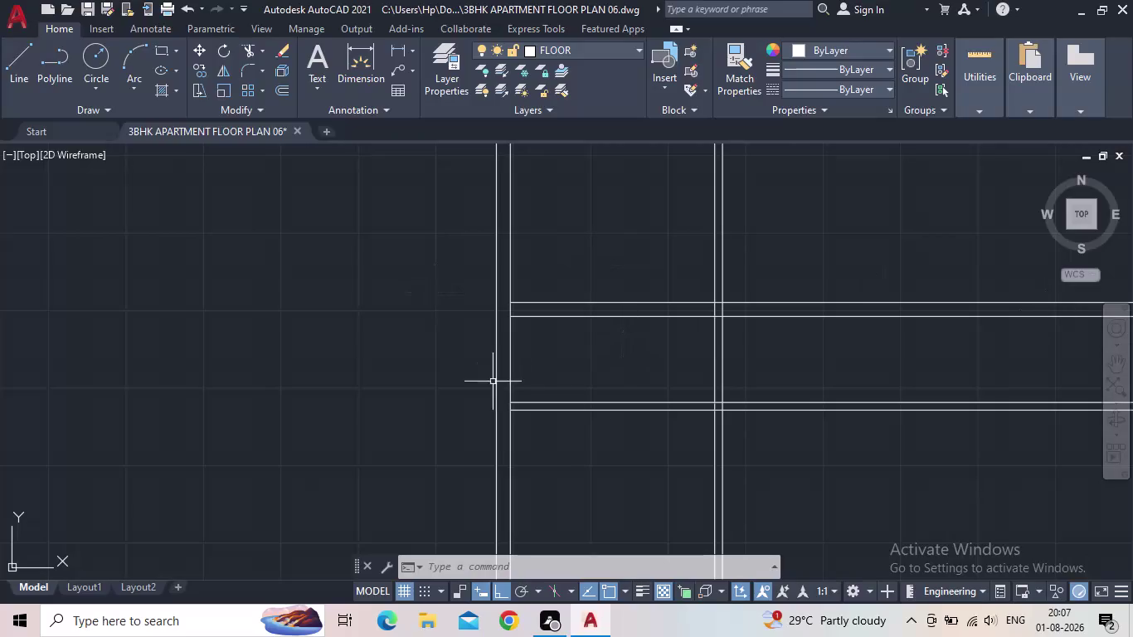
Pan and zoom around the wall plan to the lower wall crossing and short wall end.
middle_drag(606, 407, 515, 439)
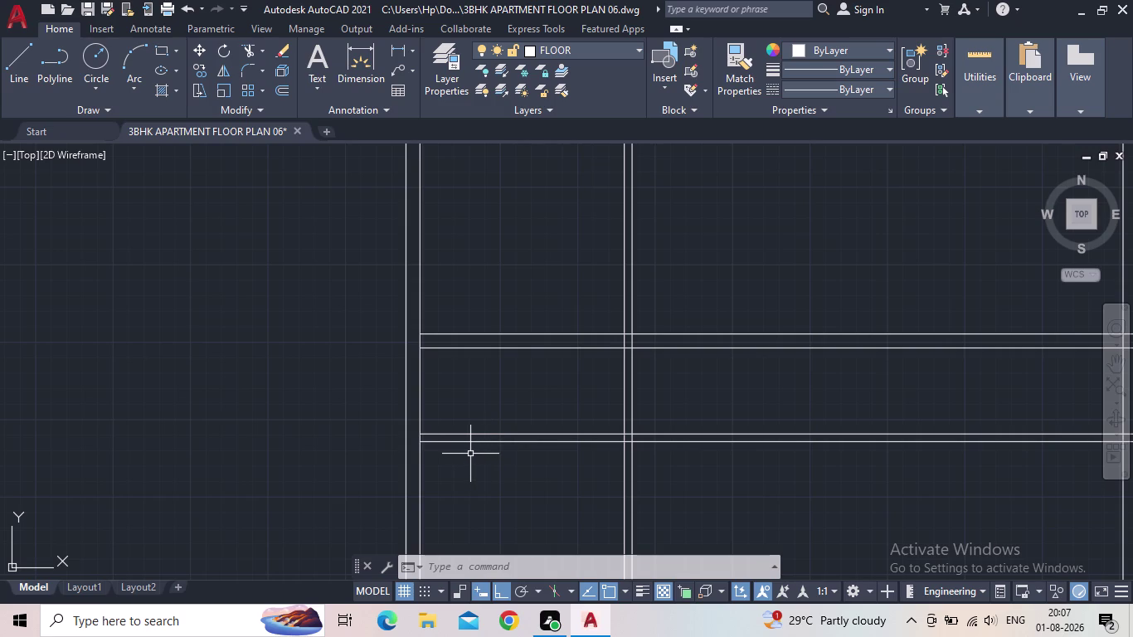
scroll(down, 3)
middle_drag(531, 420, 565, 513)
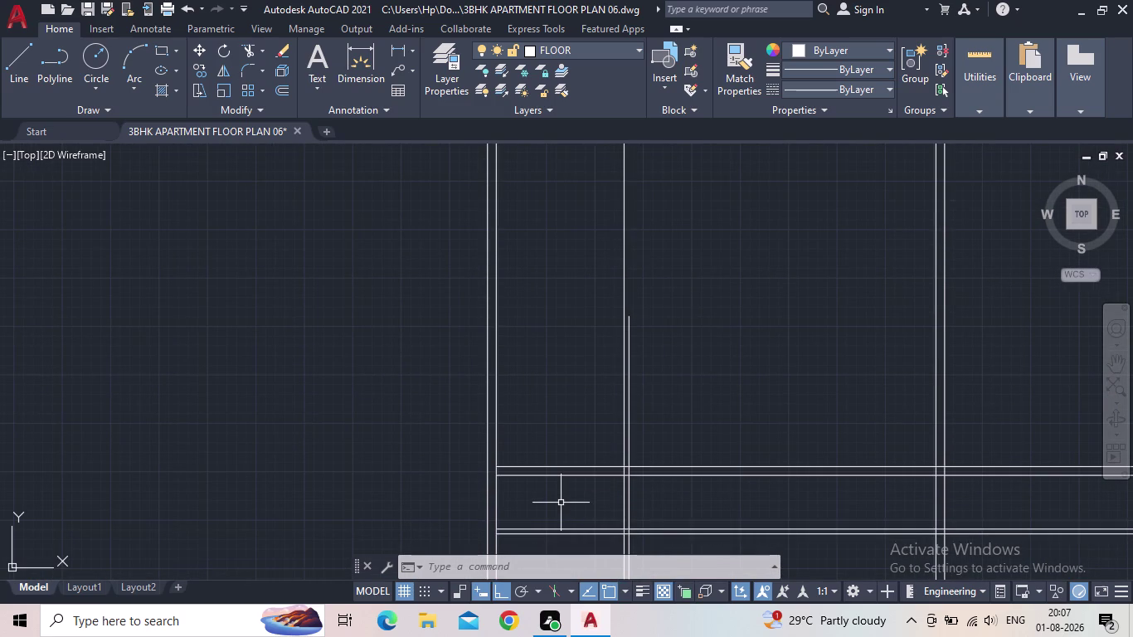
middle_drag(541, 458, 574, 481)
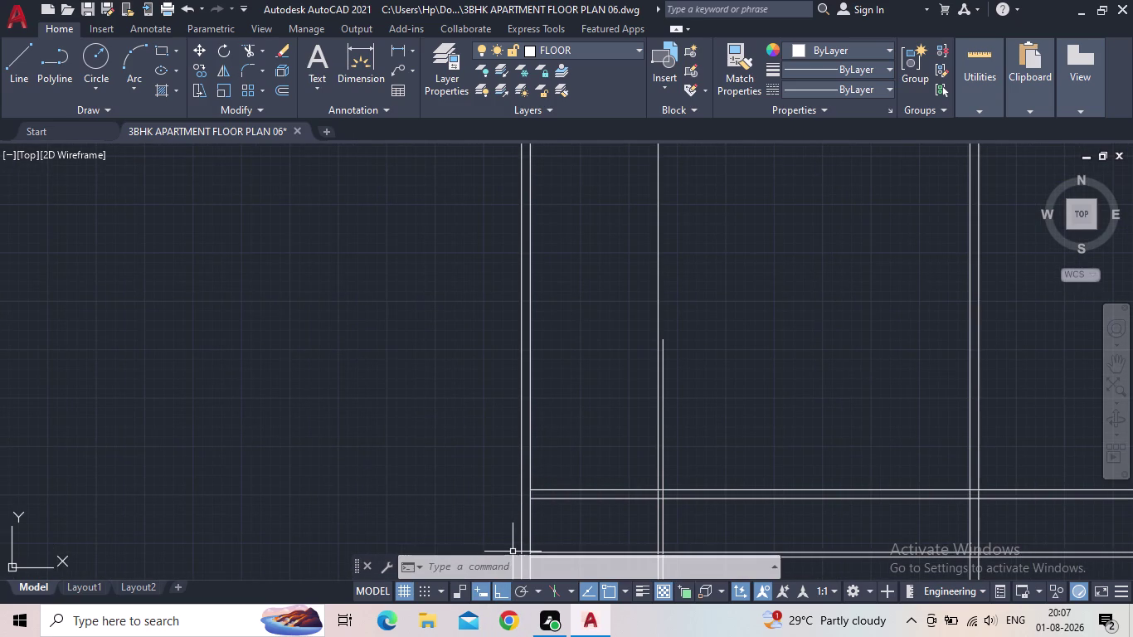
scroll(down, 3)
middle_drag(545, 506, 542, 501)
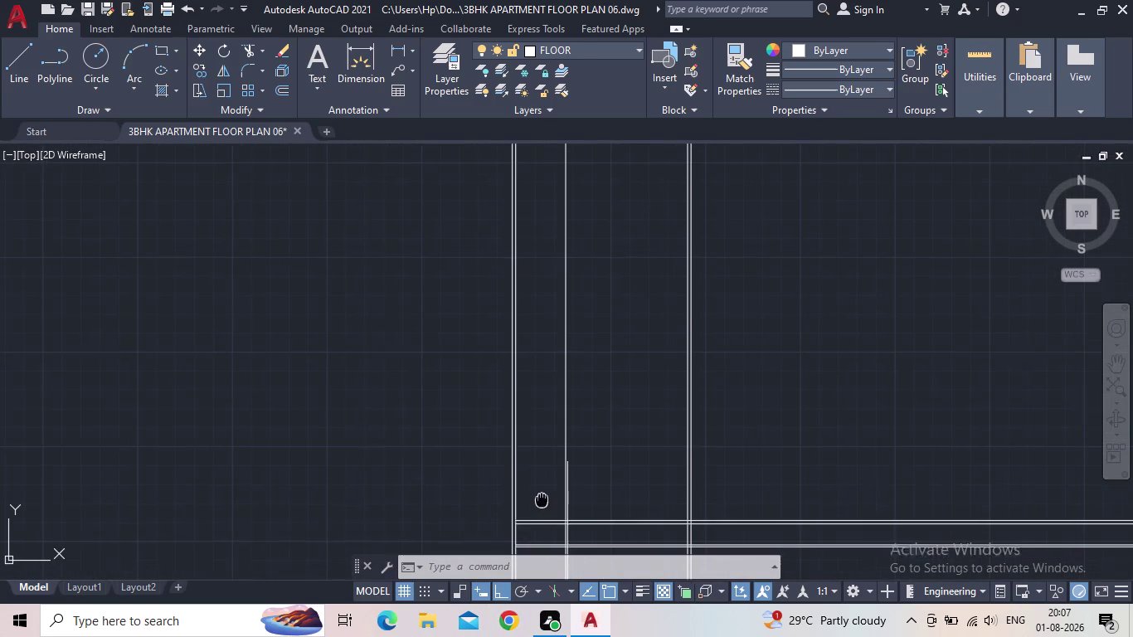
middle_drag(542, 501, 538, 489)
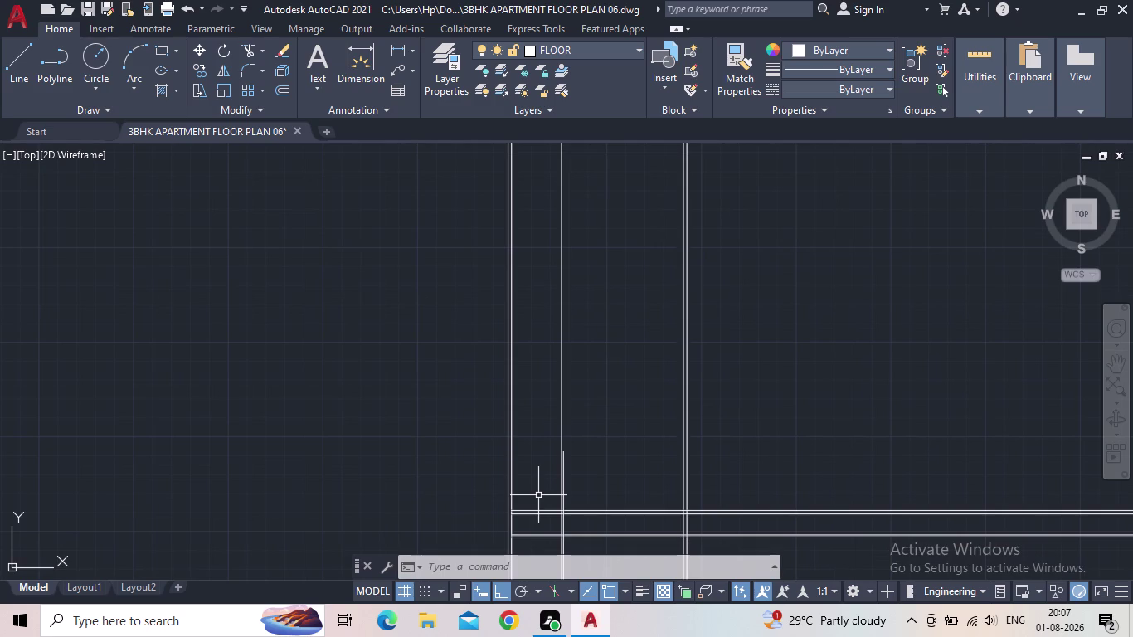
Measure from the wall corner up to the upper wall line, then cancel the dimension.
click(401, 50)
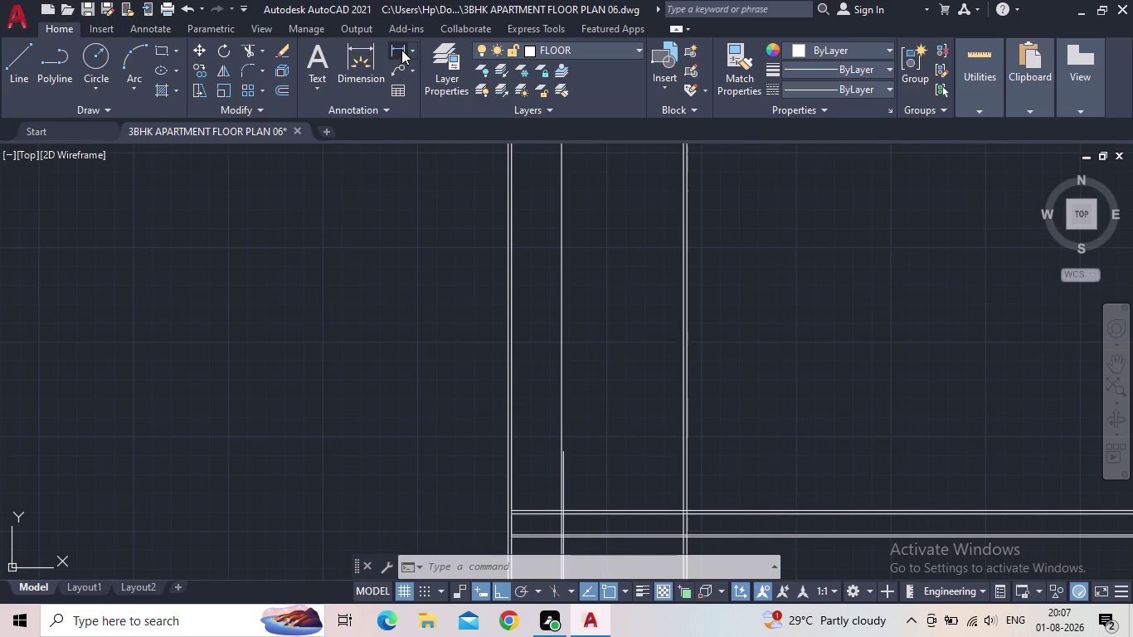
middle_drag(481, 469, 555, 299)
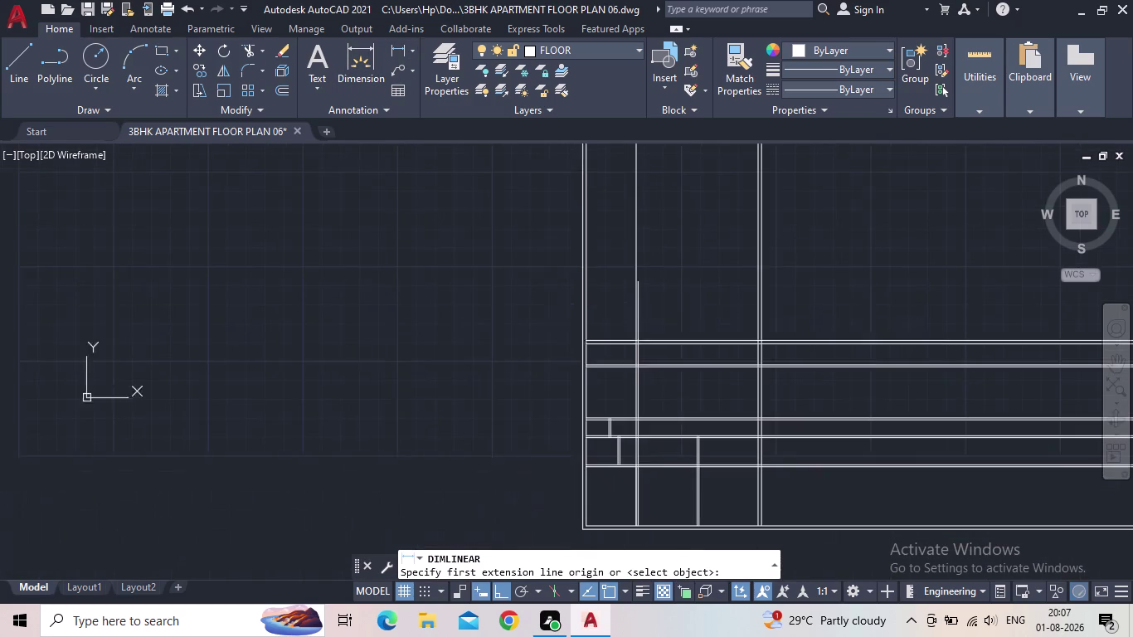
scroll(up, 3)
scroll(up, 3)
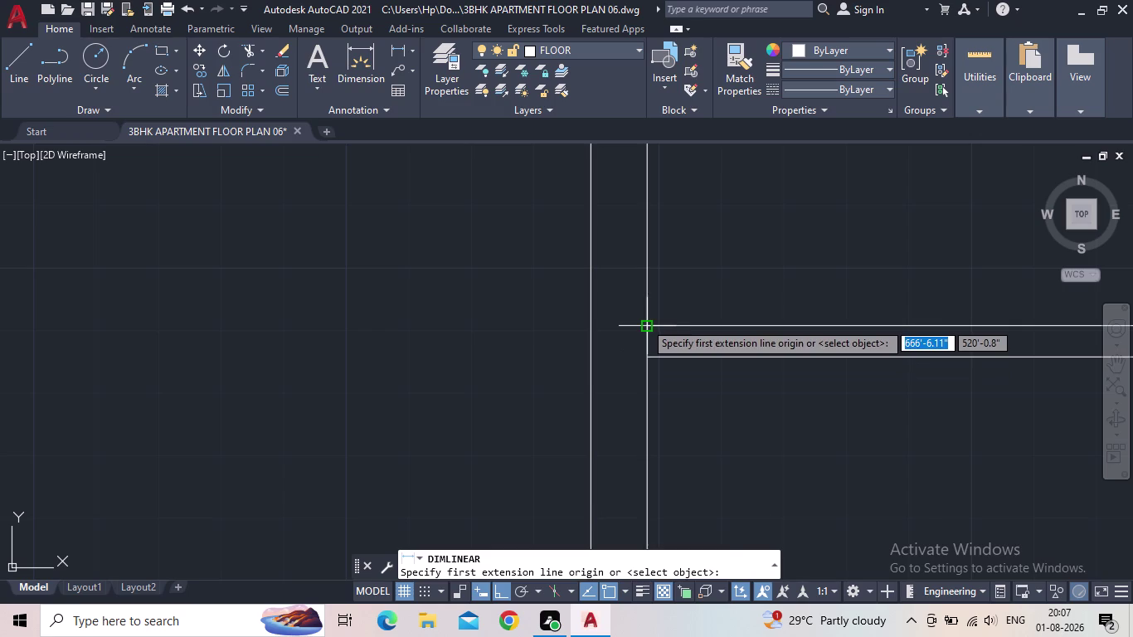
click(645, 322)
middle_drag(634, 246, 594, 366)
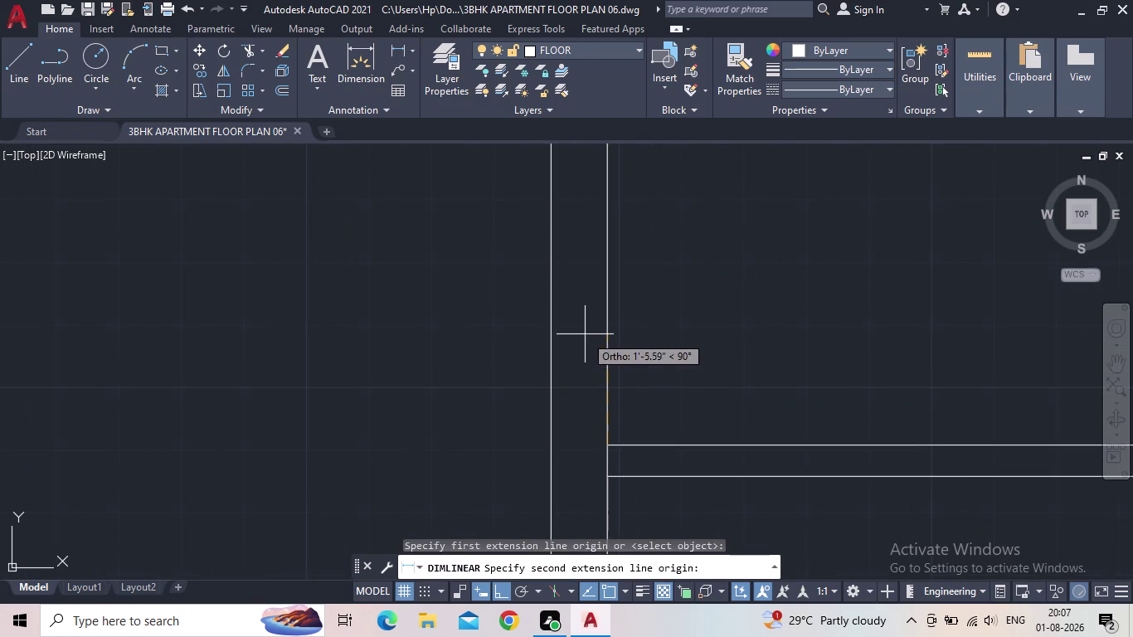
middle_drag(590, 277, 562, 372)
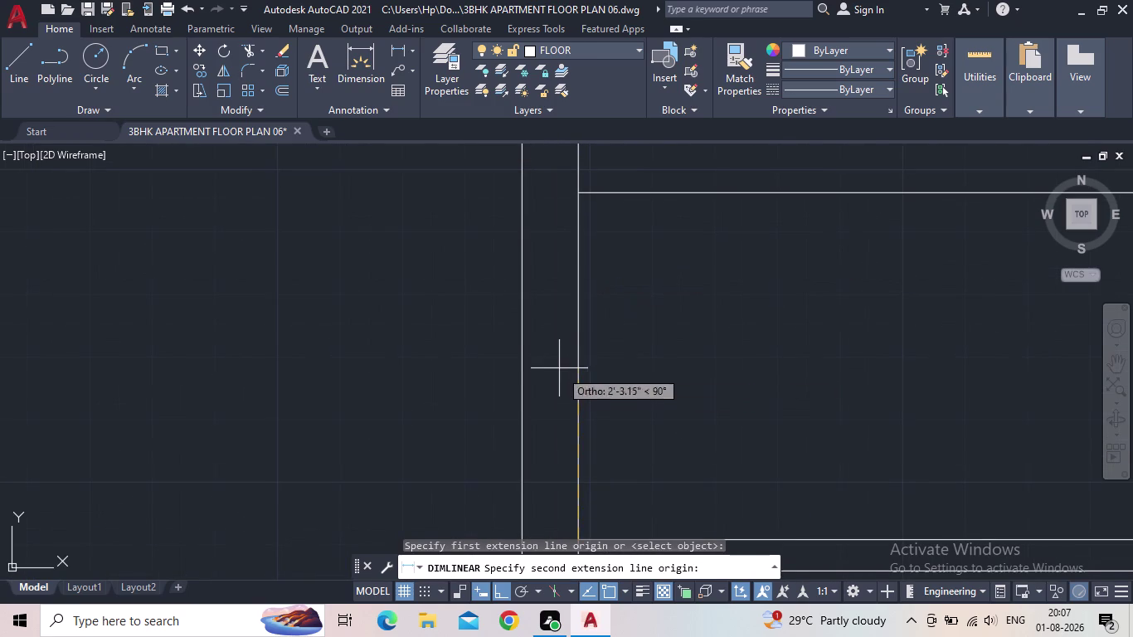
click(578, 192)
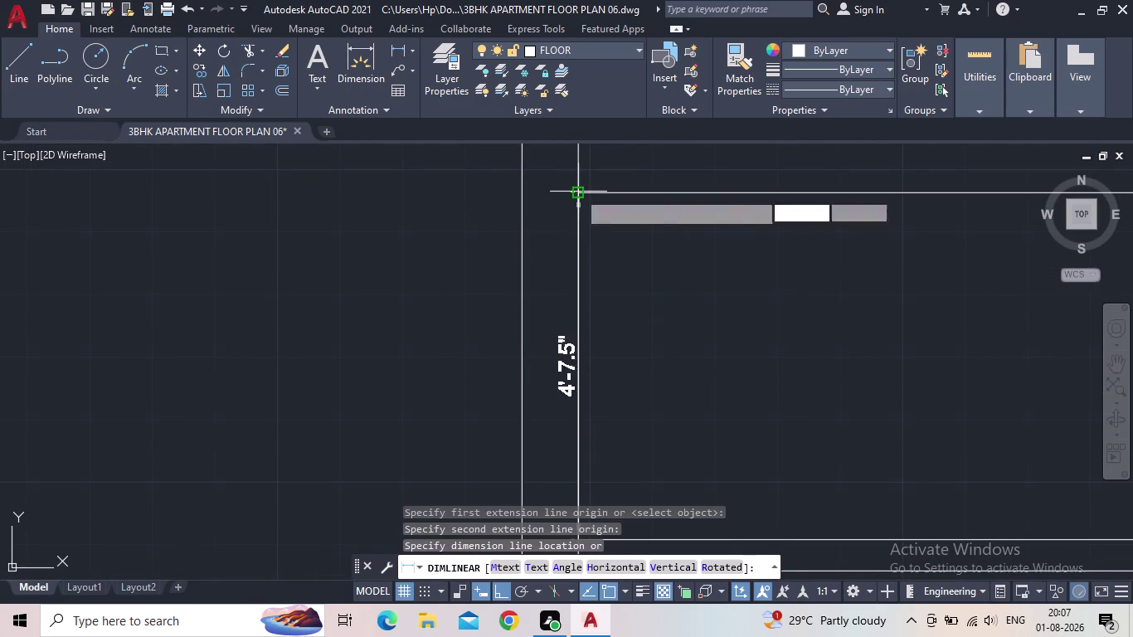
middle_drag(635, 259, 620, 247)
scroll(down, 3)
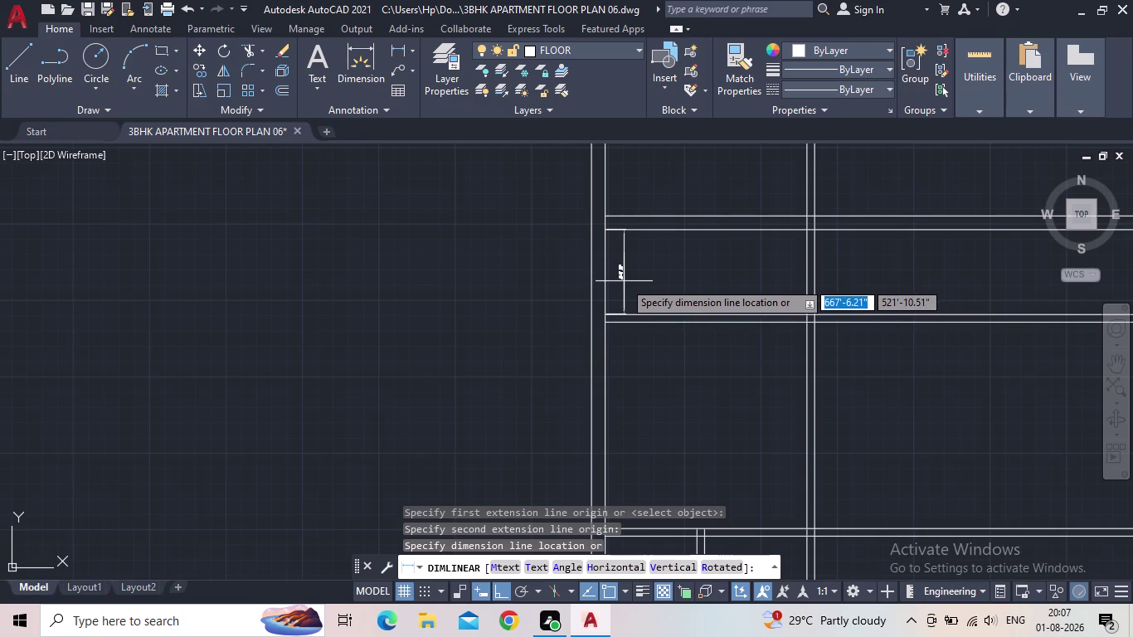
scroll(up, 3)
key(Escape)
Return to the projecting short wall line and start, then cancel, TRIM.
scroll(down, 3)
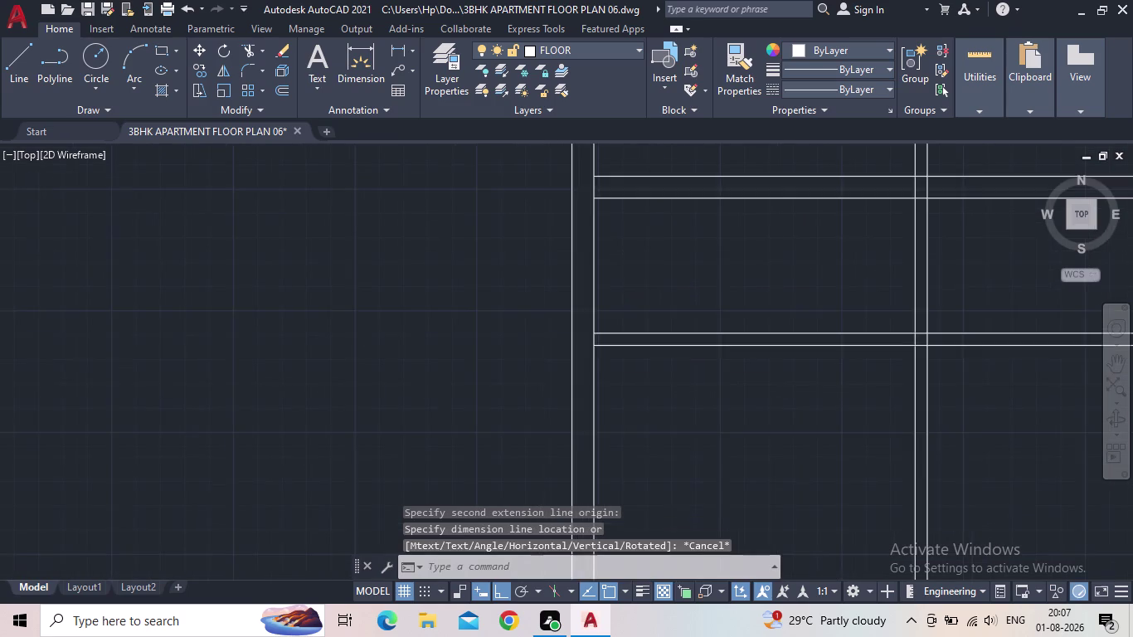
middle_drag(623, 281, 596, 328)
middle_drag(611, 322, 523, 375)
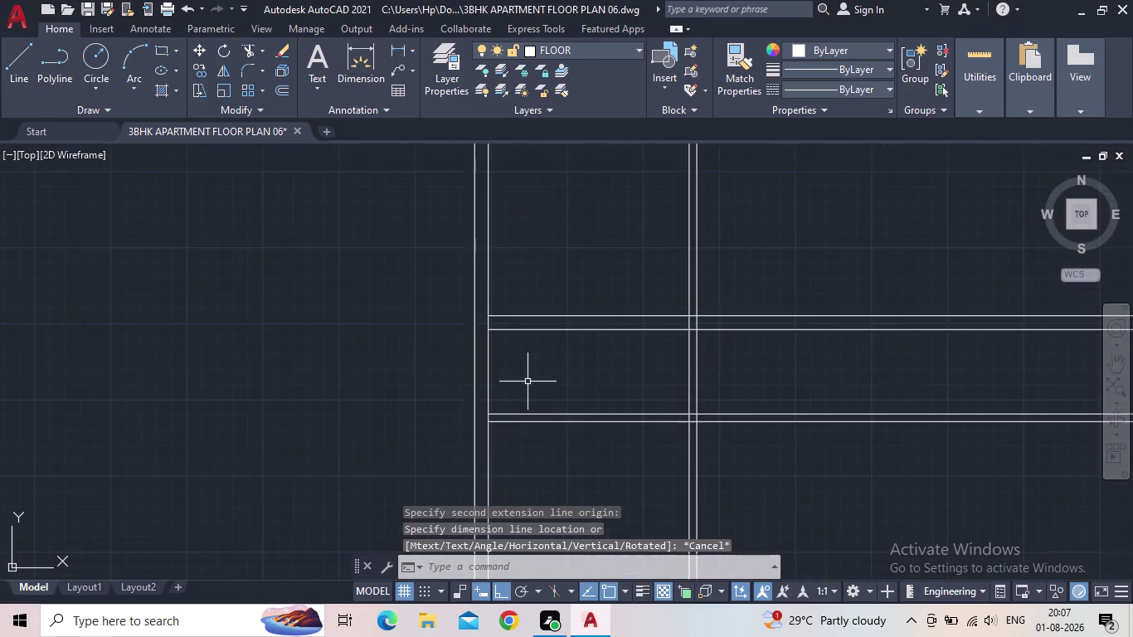
scroll(down, 3)
text(T)
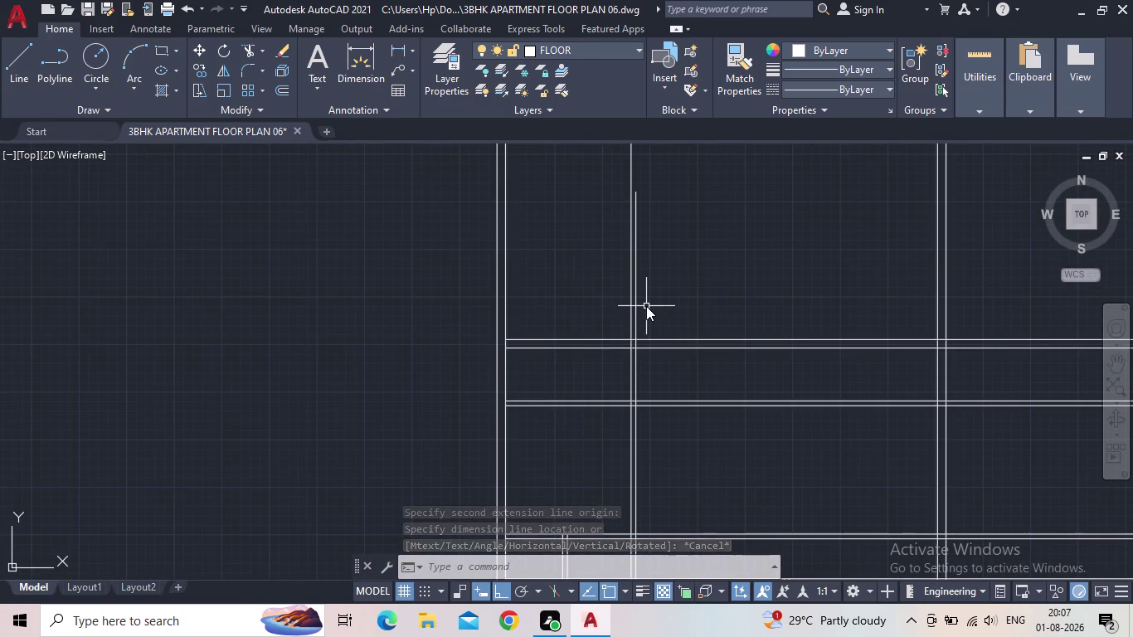
text(R)
key(Return)
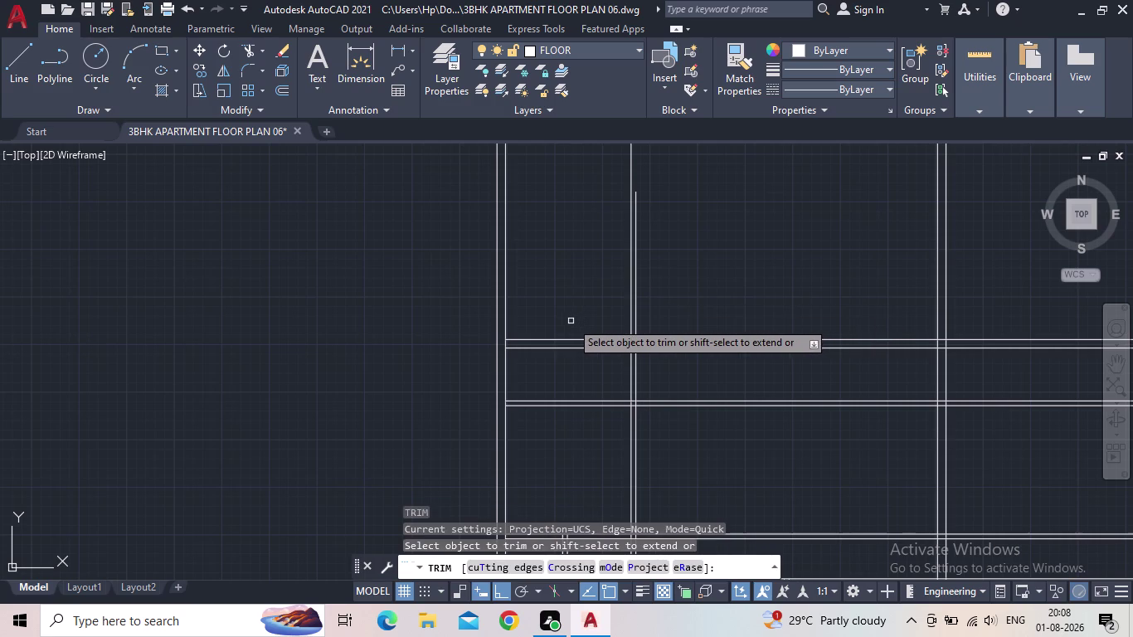
key(Escape)
Extend two wall lines with the EX command.
key(e)
key(x)
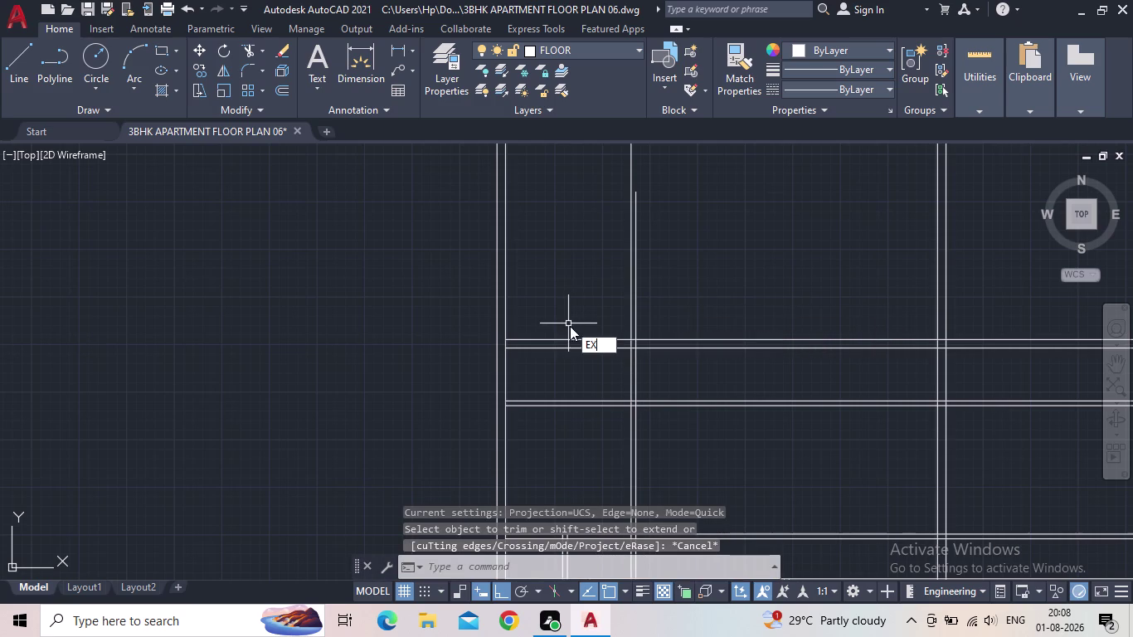
key(Return)
click(535, 340)
click(534, 350)
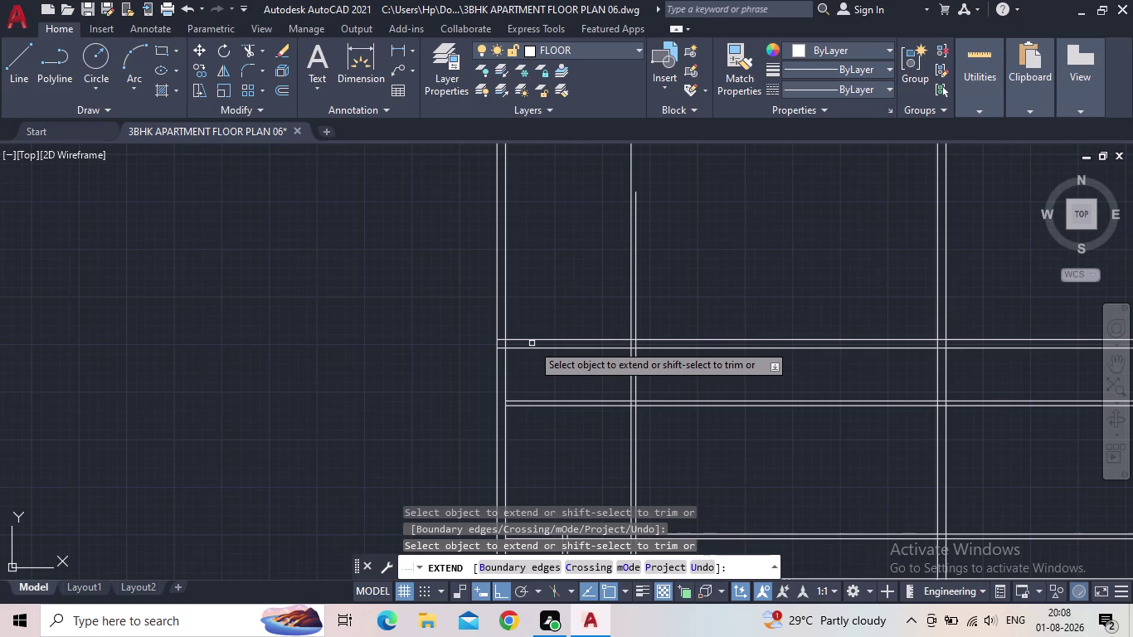
middle_drag(553, 368, 508, 391)
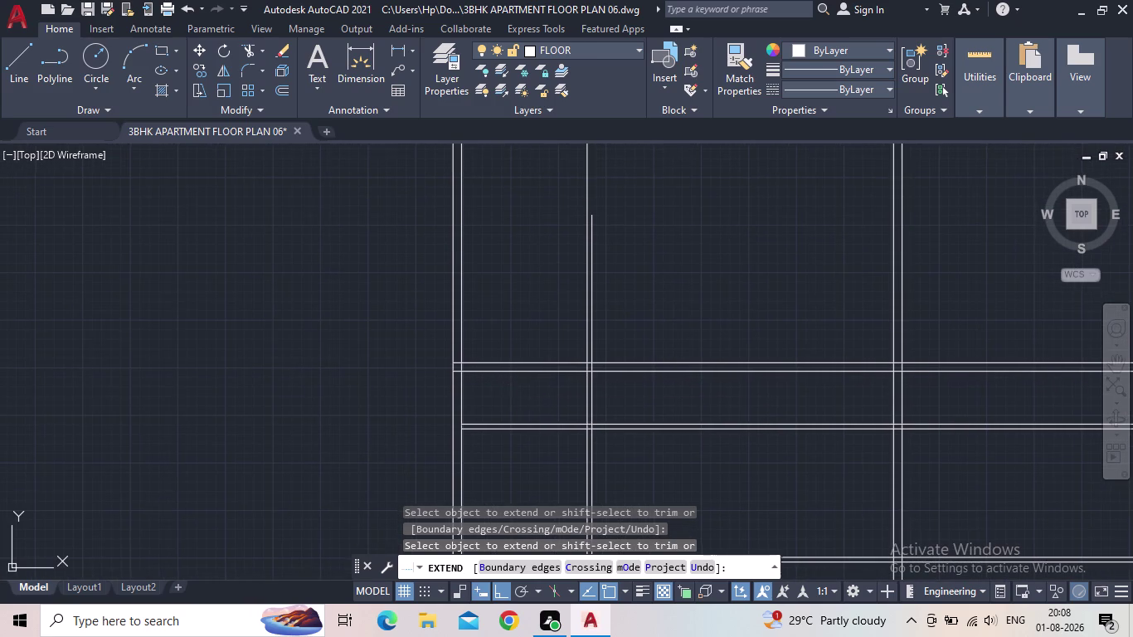
key(Escape)
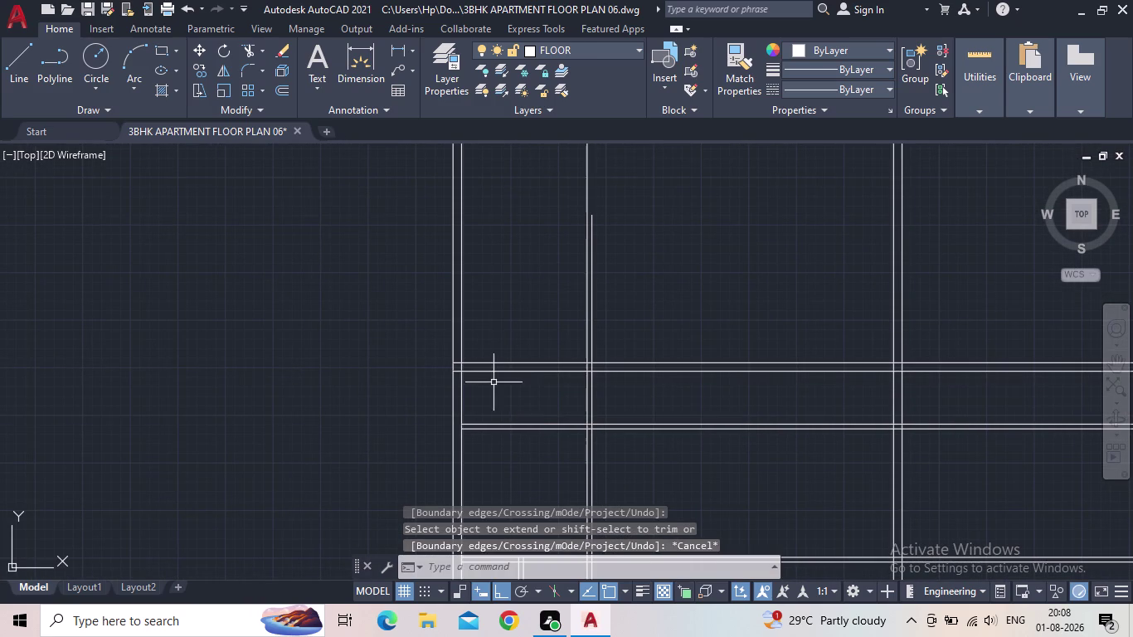
Fence-trim the wall line ends projecting above the horizontal wall, then end TRIM.
key(t)
key(r)
key(Return)
click(499, 338)
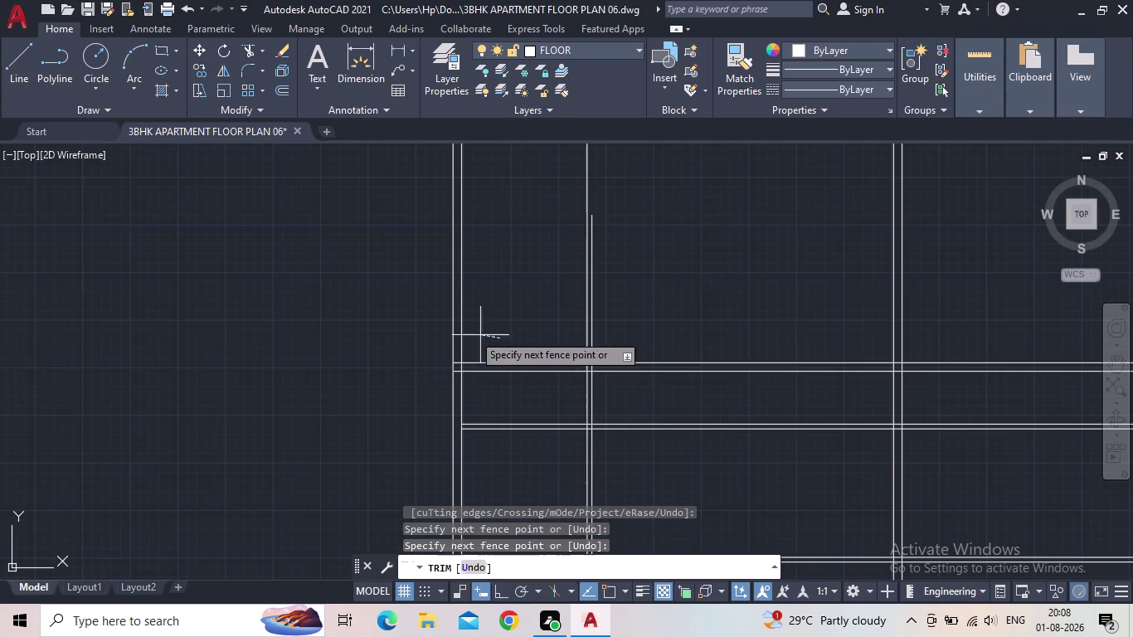
click(387, 325)
drag(620, 321, 612, 321)
click(518, 304)
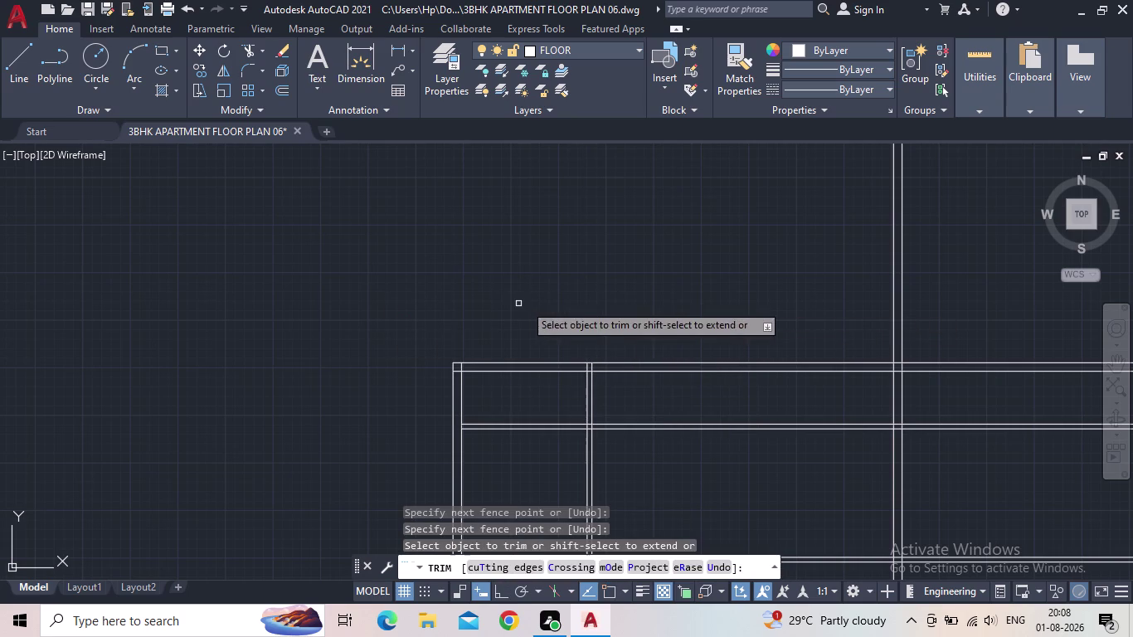
middle_drag(580, 319, 521, 332)
key(Escape)
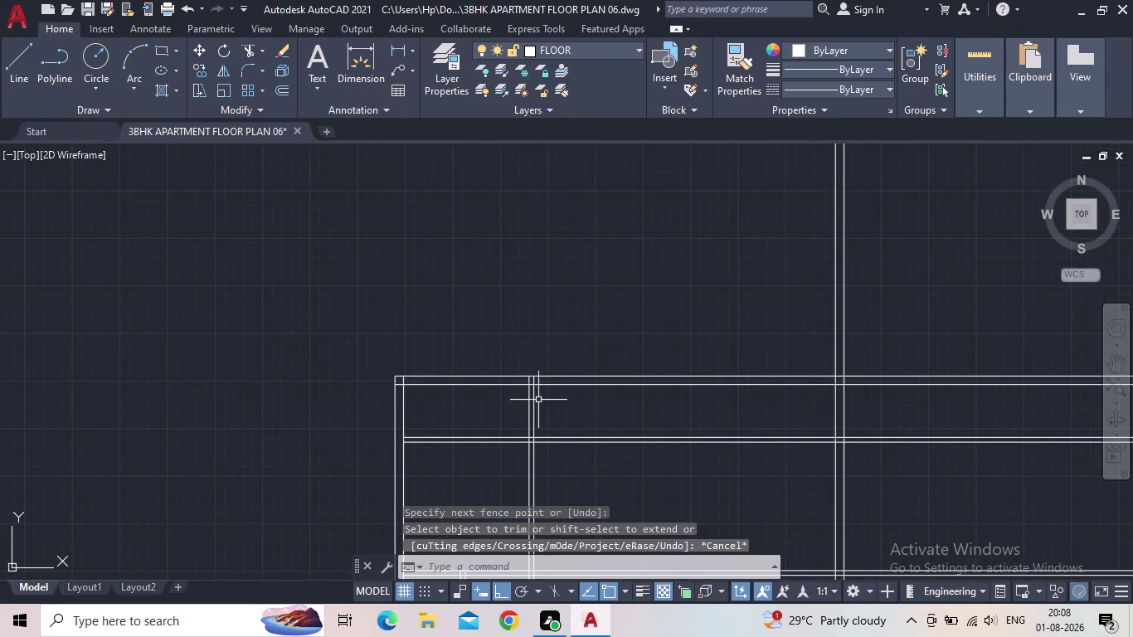
Pan and zoom across the apartment outline to the upper horizontal walls.
middle_drag(549, 409, 454, 318)
scroll(down, 3)
middle_drag(451, 379, 450, 370)
scroll(up, 3)
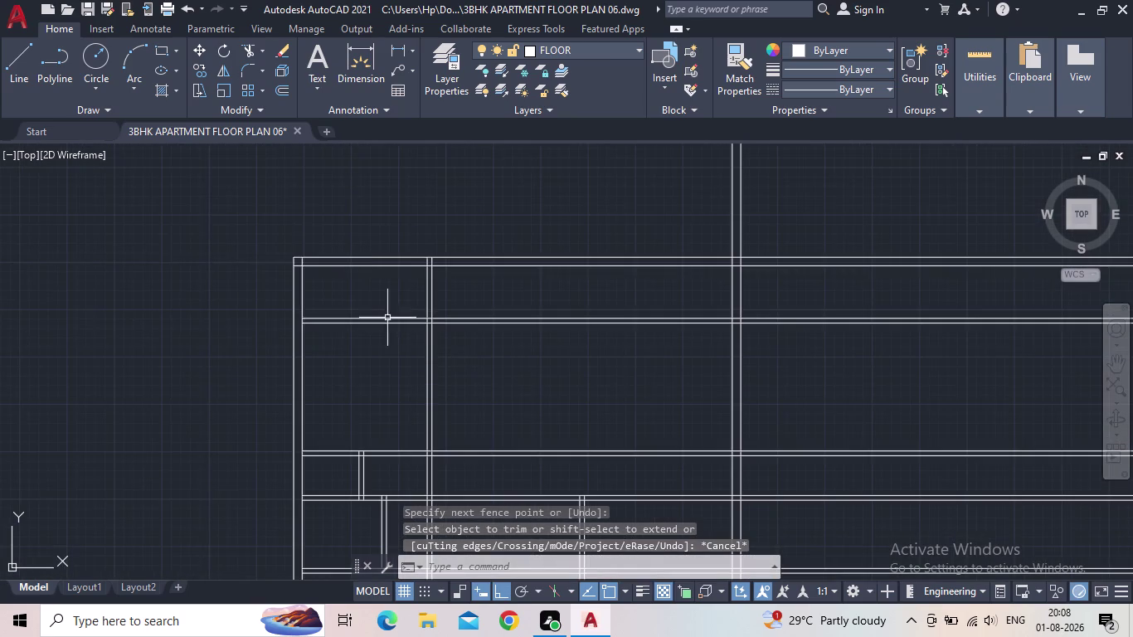
scroll(up, 3)
middle_drag(412, 313, 772, 194)
scroll(down, 3)
middle_drag(745, 297, 570, 325)
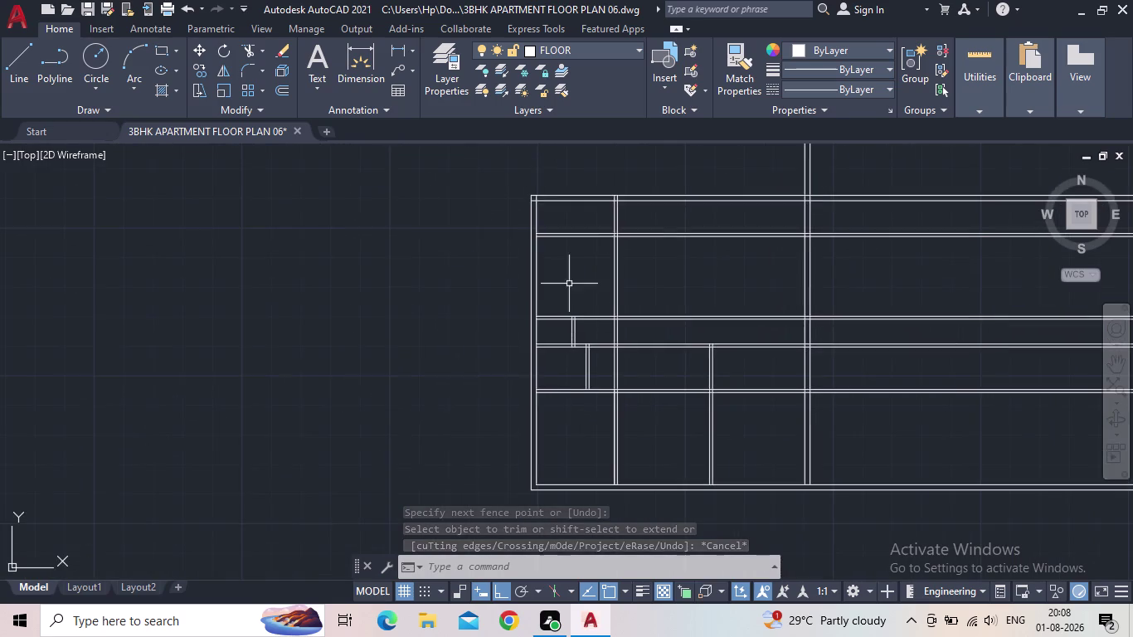
middle_drag(573, 257, 520, 313)
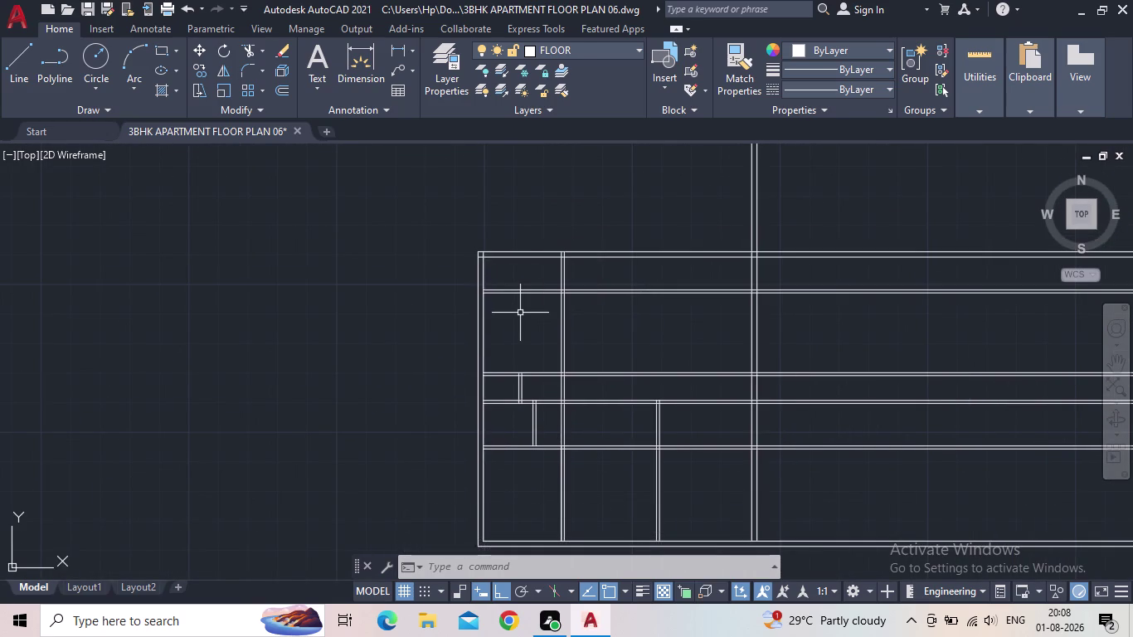
scroll(up, 3)
middle_drag(568, 269, 557, 346)
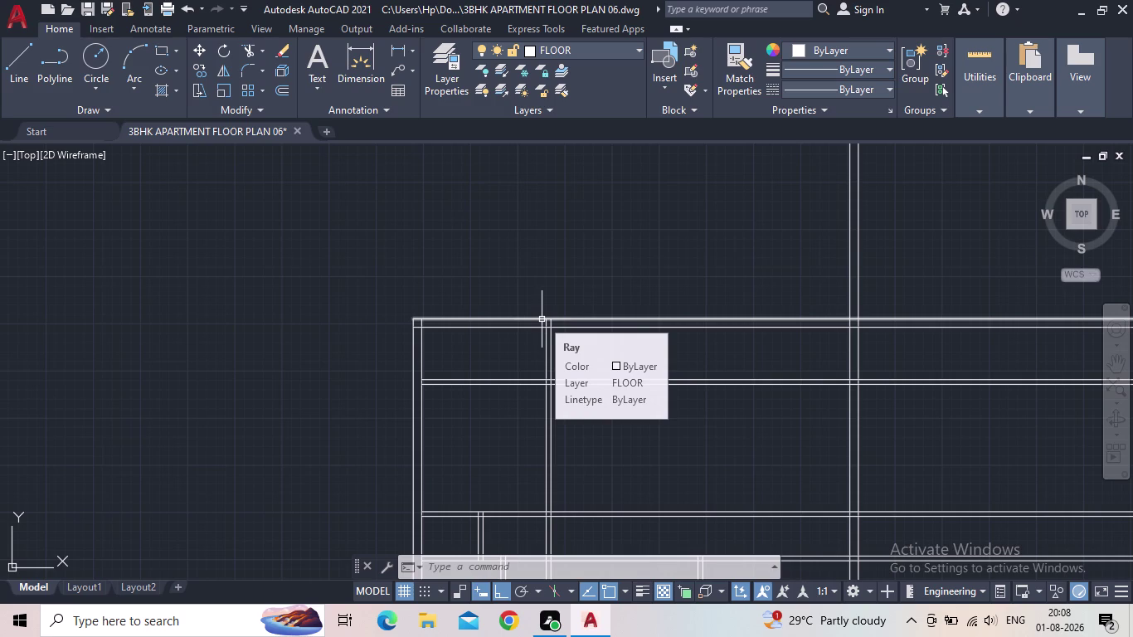
middle_drag(628, 454, 614, 417)
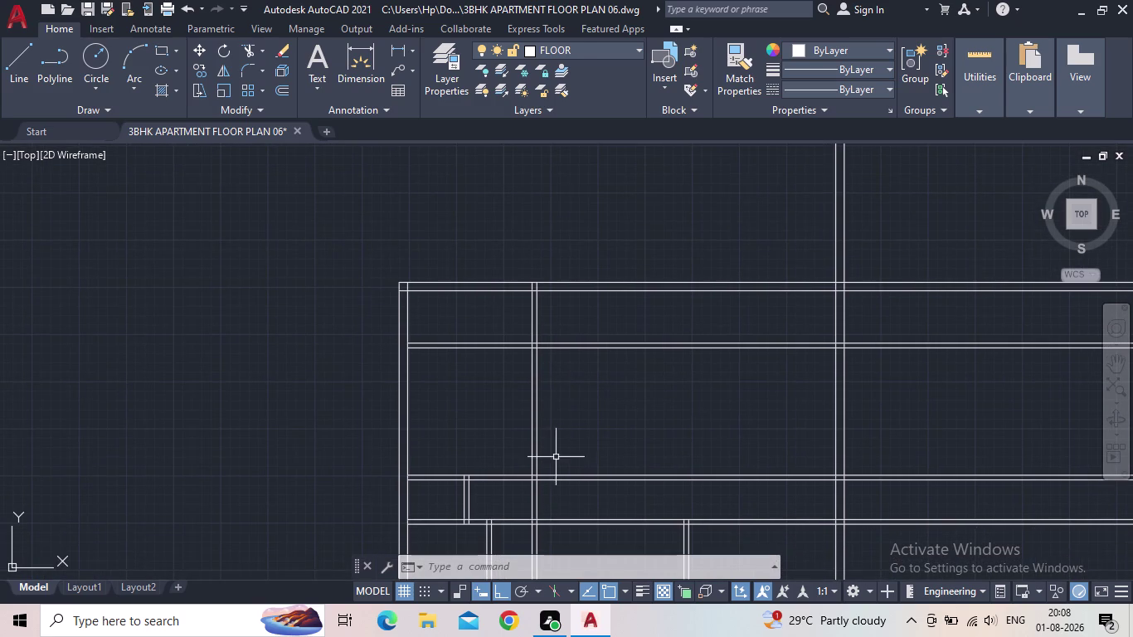
scroll(up, 3)
middle_drag(536, 427, 499, 447)
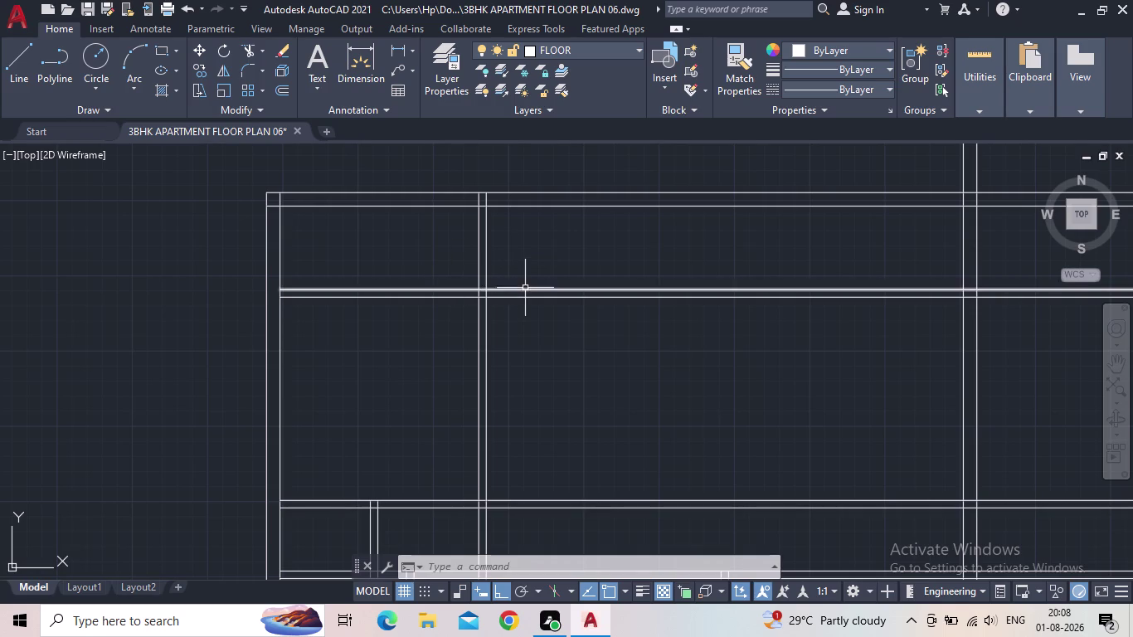
middle_drag(524, 298, 507, 370)
middle_click(513, 332)
scroll(down, 3)
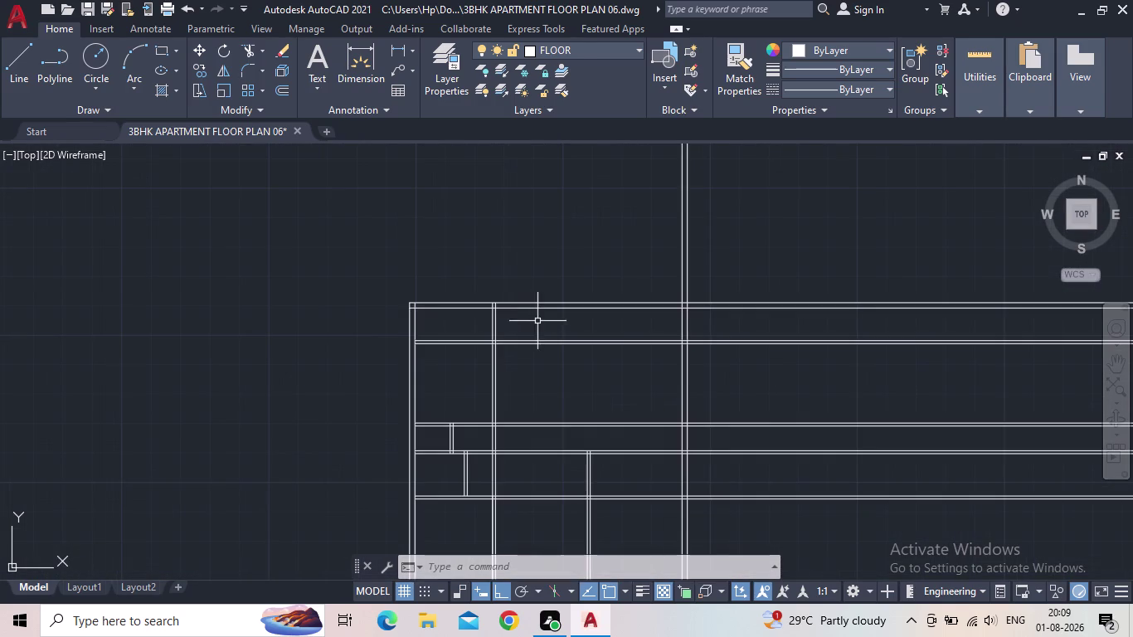
scroll(down, 3)
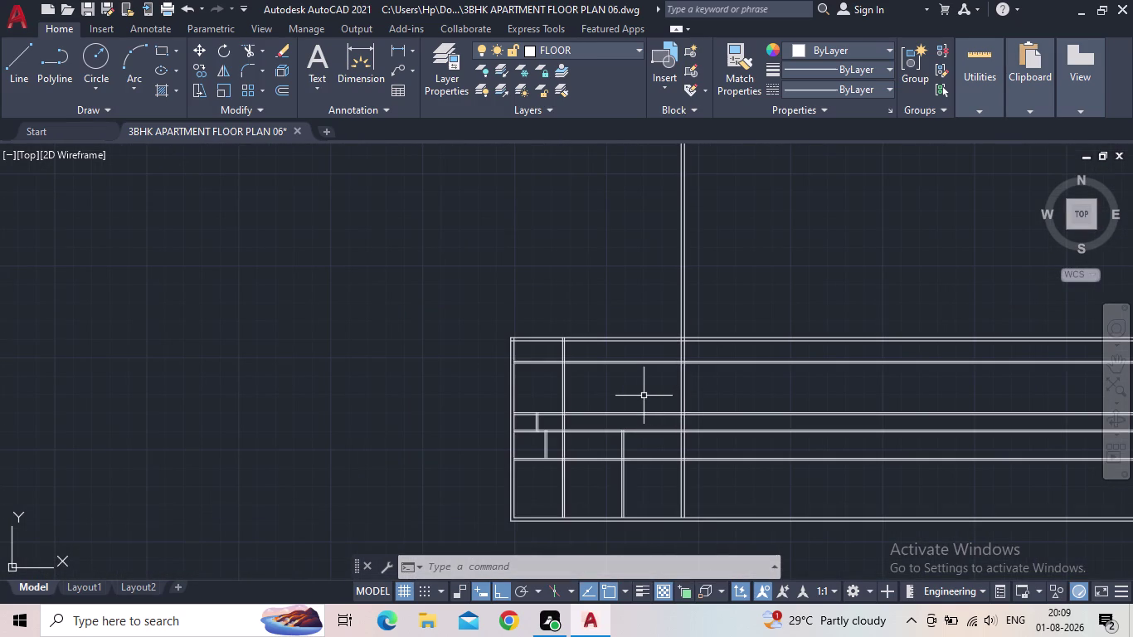
Fence-trim the vertical lines protruding above the top outer wall and end TRIM.
key(t)
key(r)
key(Return)
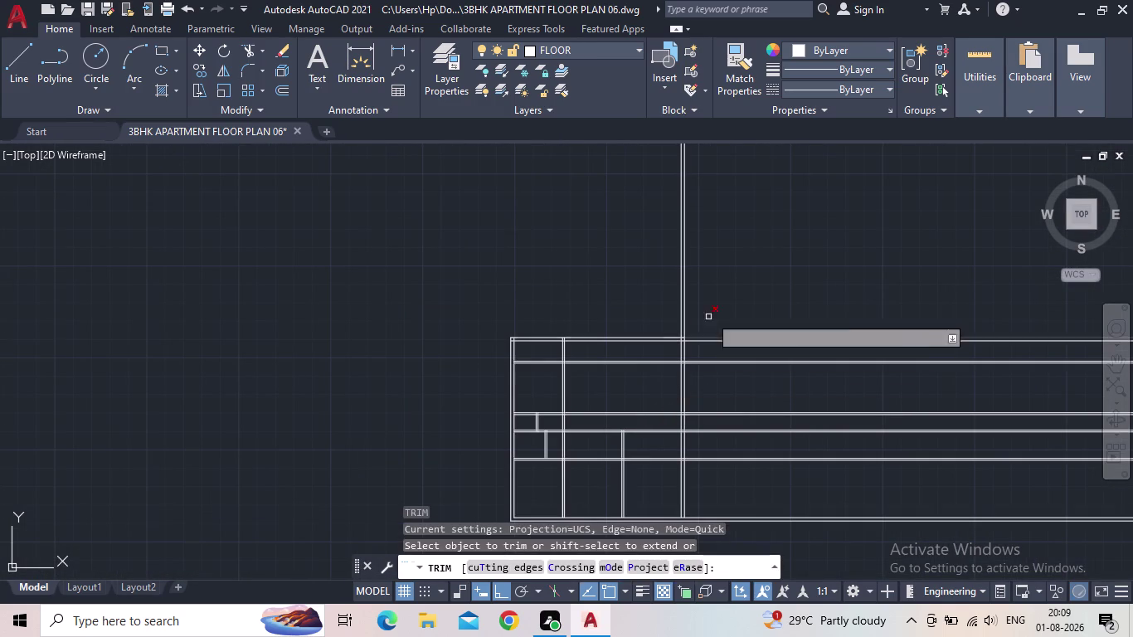
drag(713, 308, 688, 306)
click(615, 288)
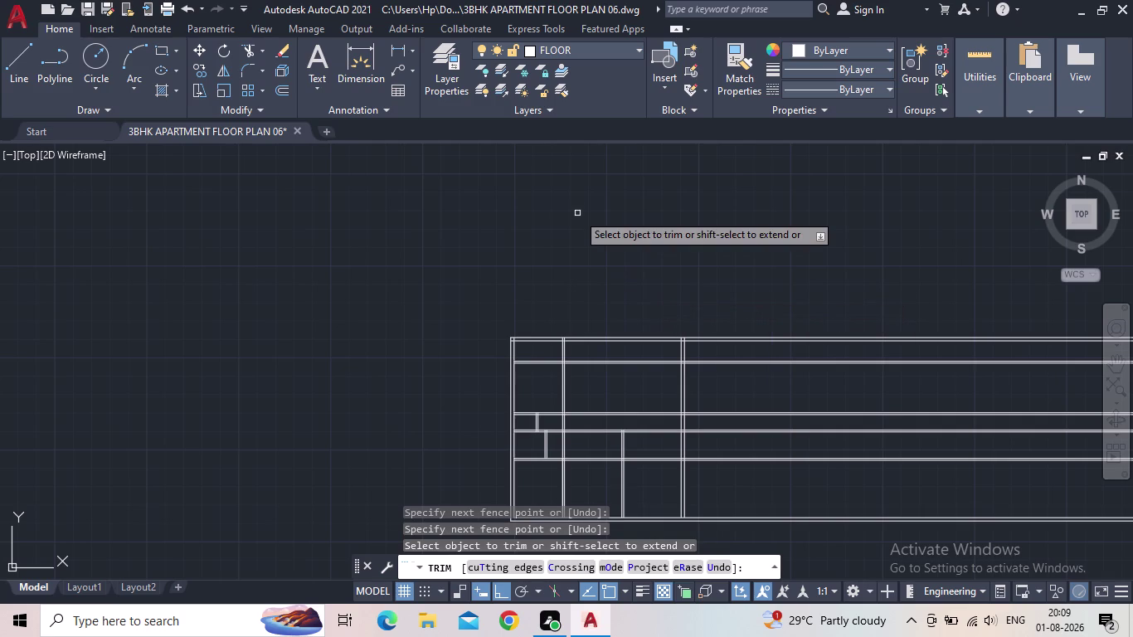
key(Escape)
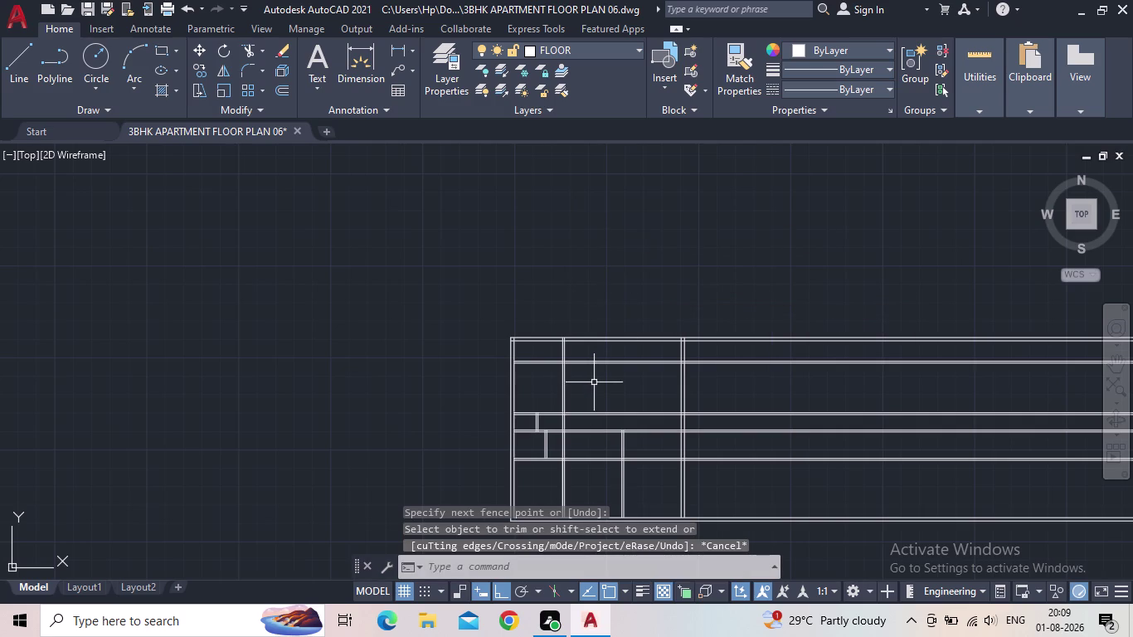
click(85, 9)
Pan and zoom across the floor plan toward its top wall.
middle_drag(482, 412, 423, 331)
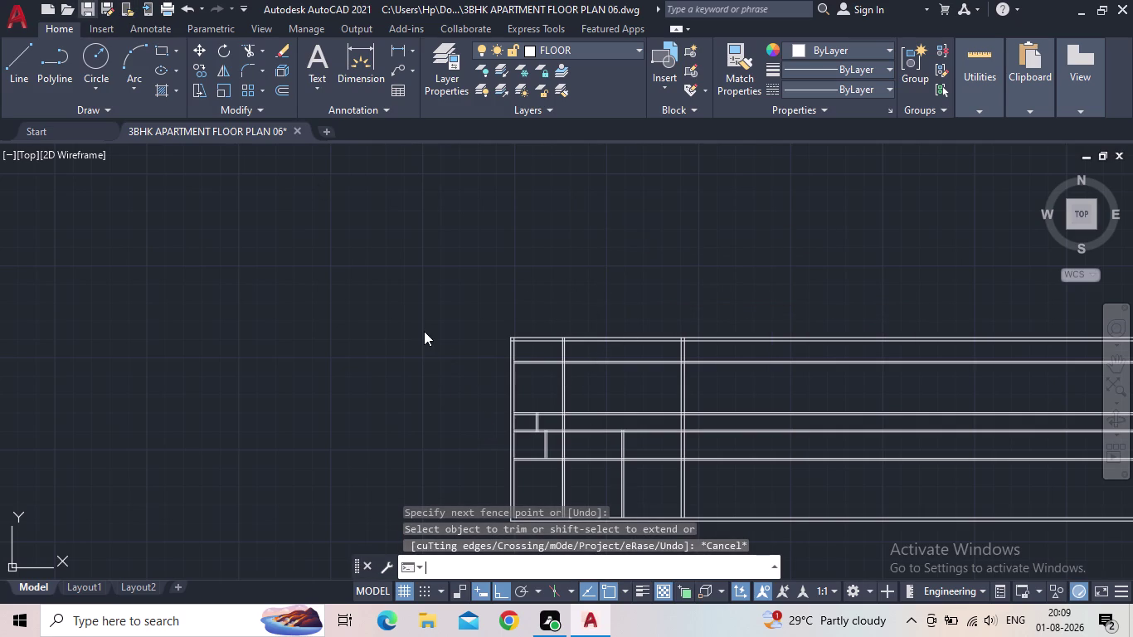
scroll(down, 3)
scroll(up, 3)
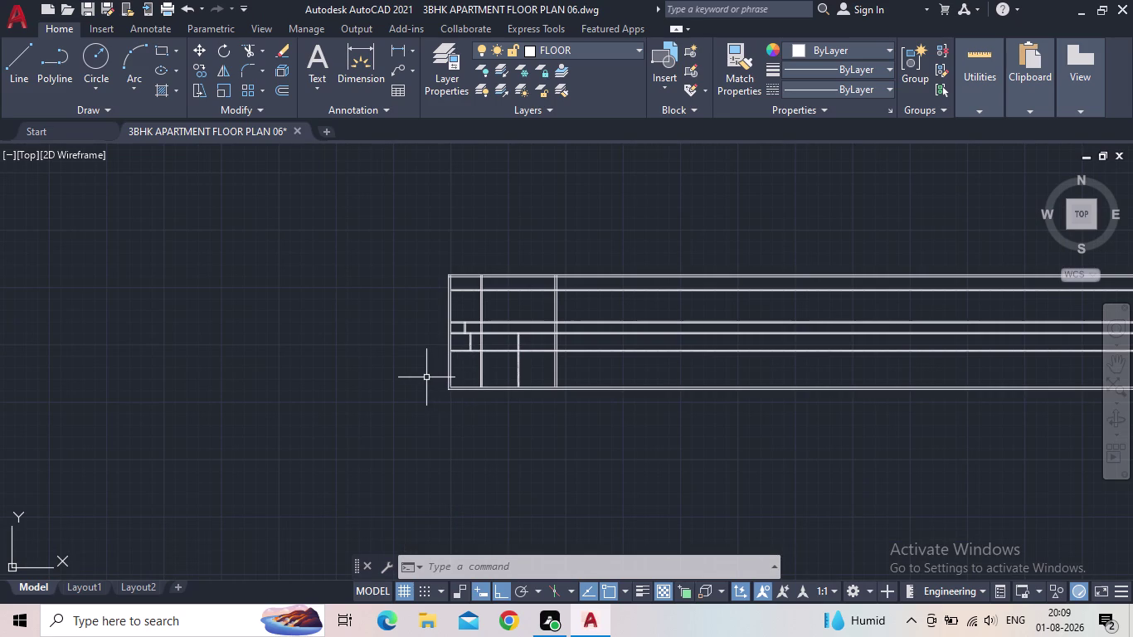
middle_drag(437, 349, 428, 366)
scroll(up, 3)
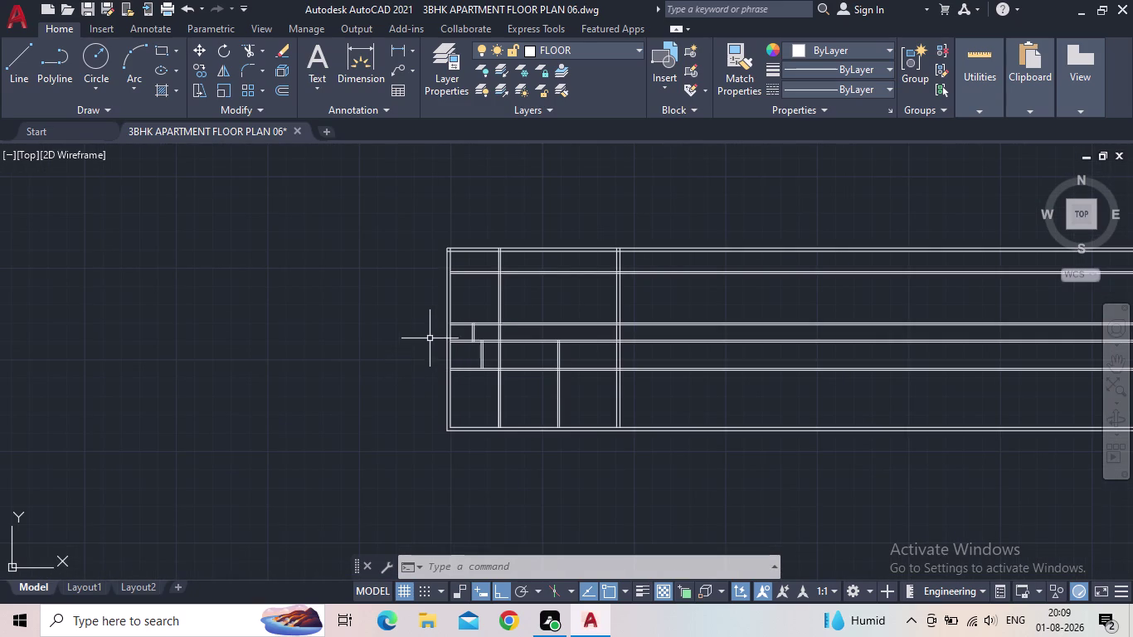
scroll(up, 3)
middle_drag(434, 337, 423, 375)
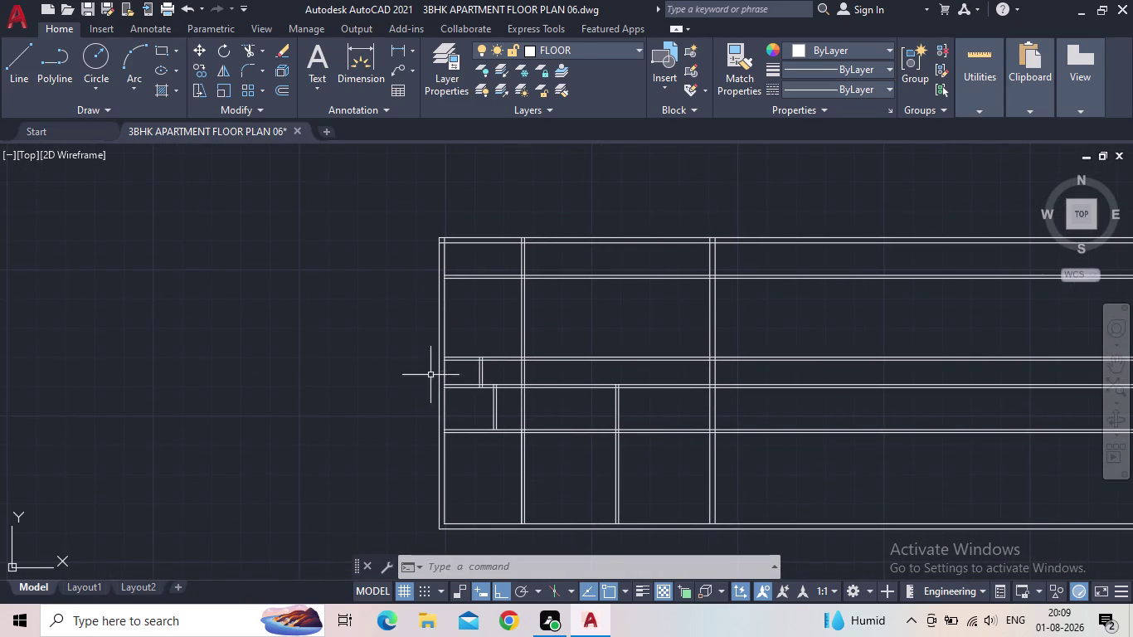
middle_drag(440, 384, 464, 417)
scroll(down, 3)
scroll(up, 3)
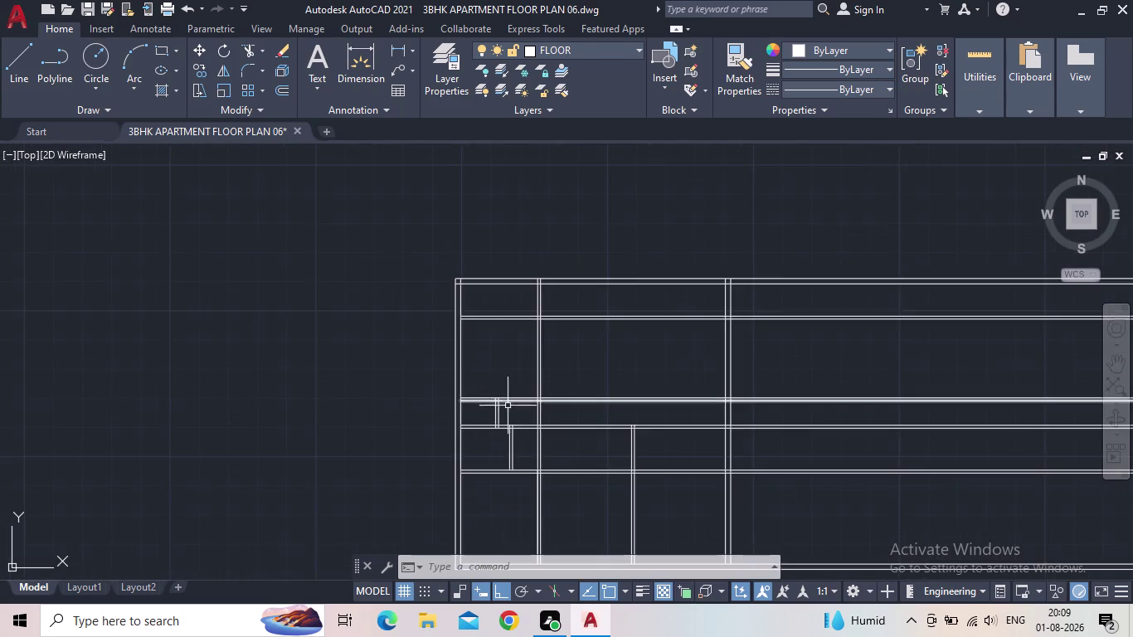
scroll(up, 3)
middle_drag(519, 332, 488, 460)
scroll(down, 3)
middle_drag(495, 397, 492, 423)
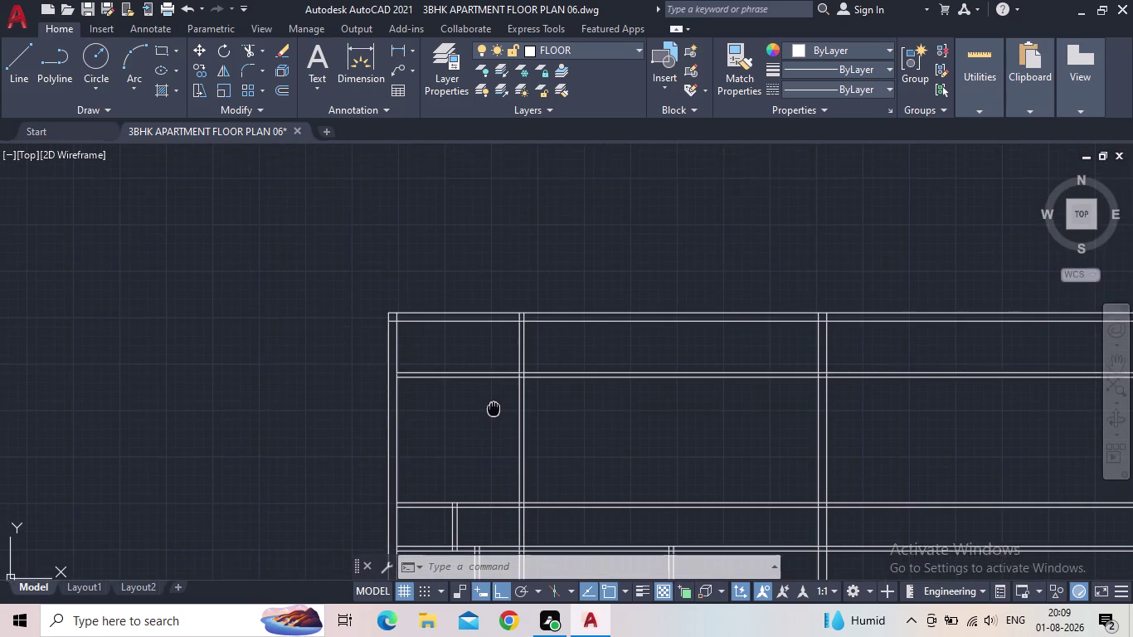
middle_drag(492, 423, 491, 435)
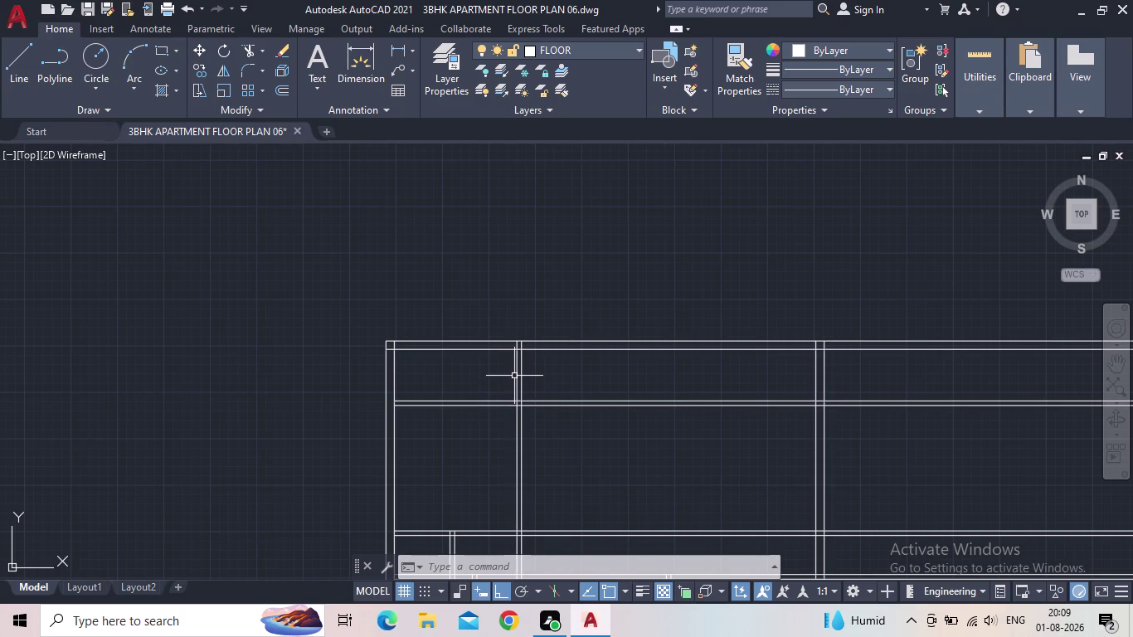
Center the top wall junction in view and start the Line command.
scroll(down, 3)
middle_click(517, 380)
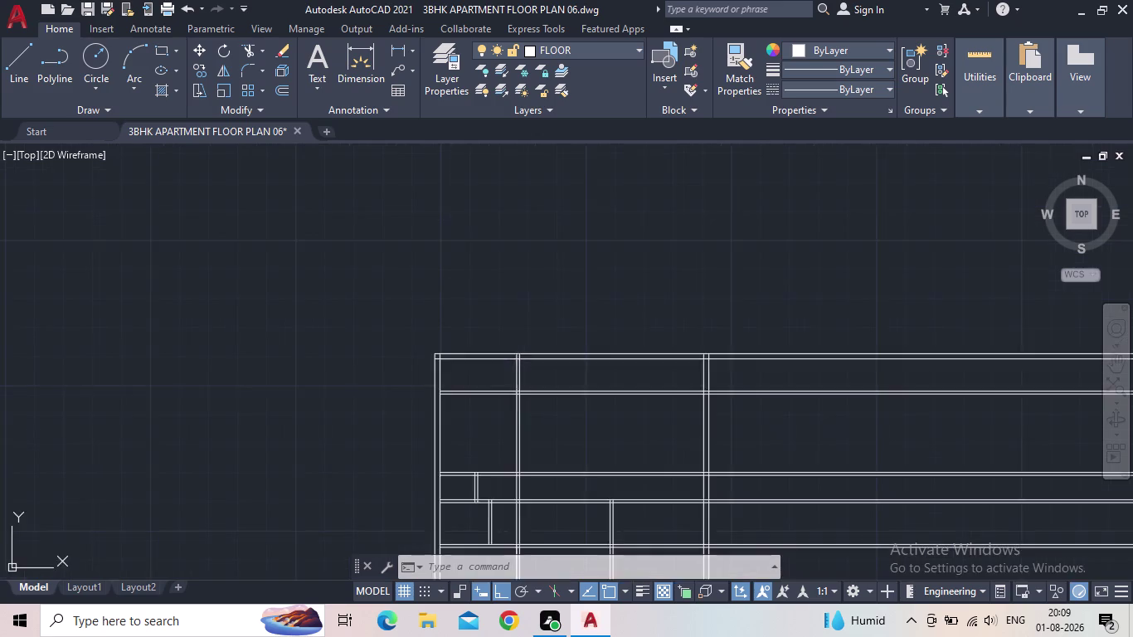
scroll(up, 3)
middle_drag(564, 384, 593, 355)
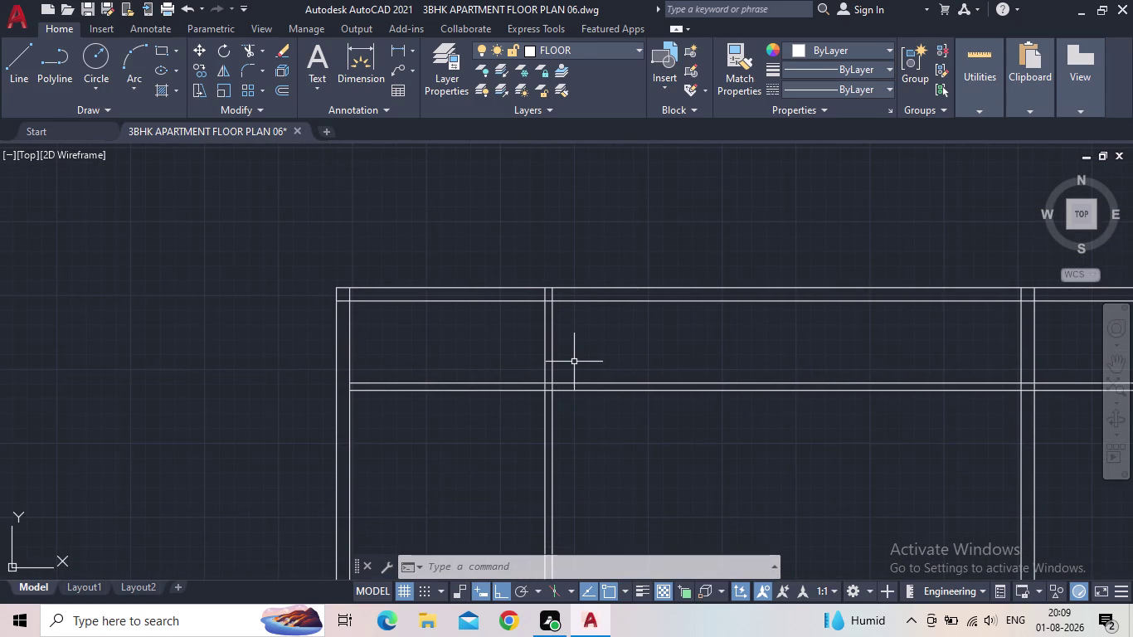
middle_drag(577, 356, 559, 397)
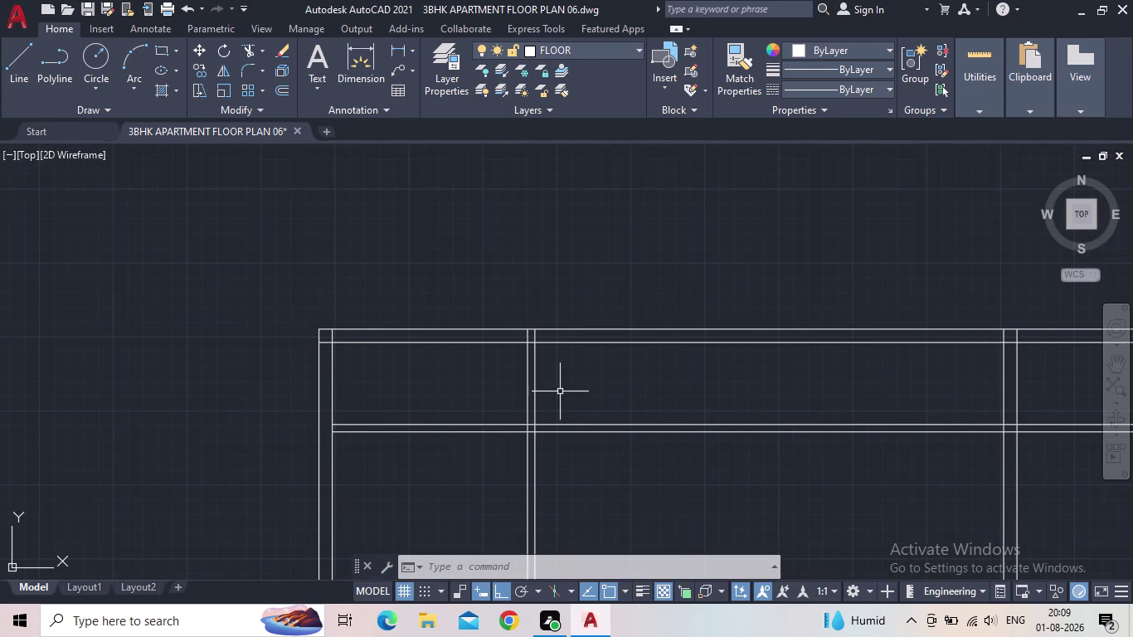
scroll(up, 3)
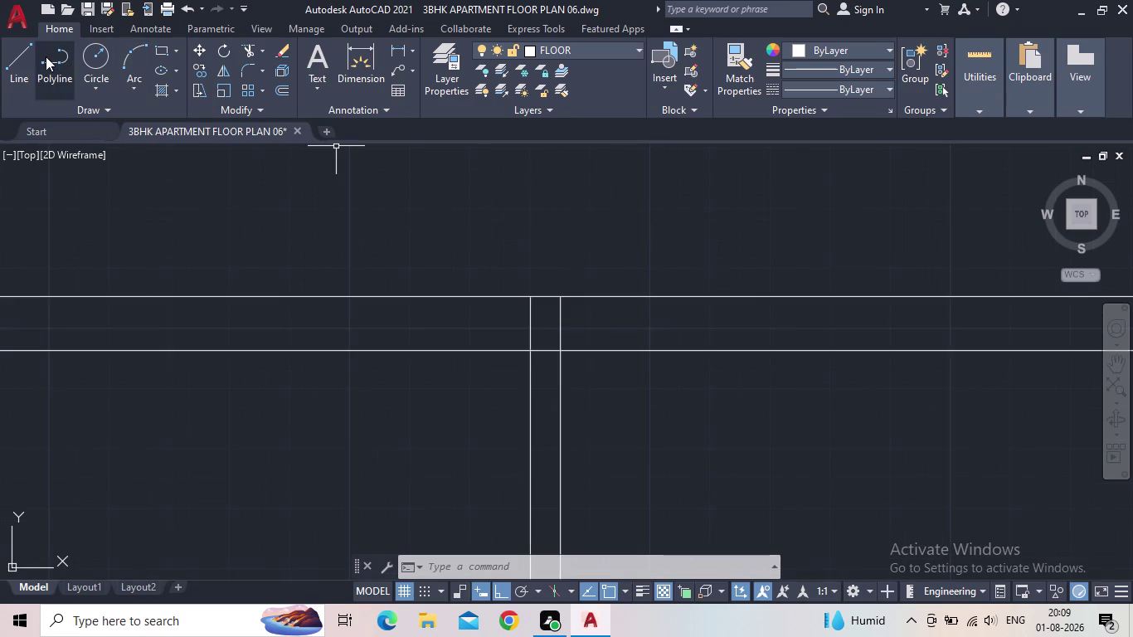
drag(31, 56, 44, 76)
scroll(down, 3)
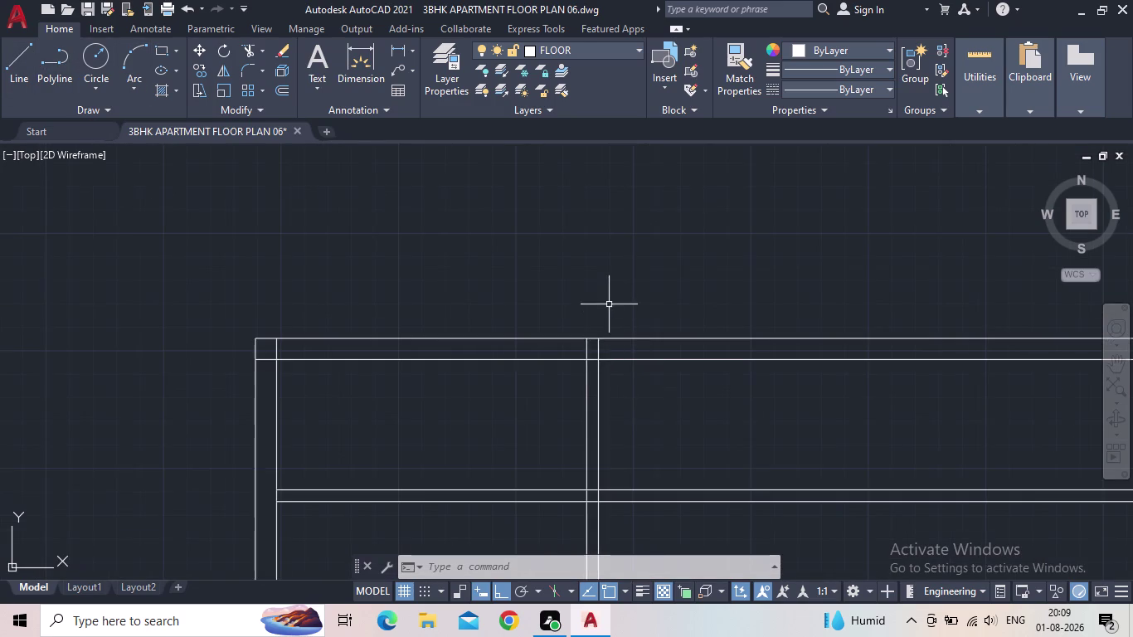
middle_drag(608, 307, 589, 387)
scroll(up, 3)
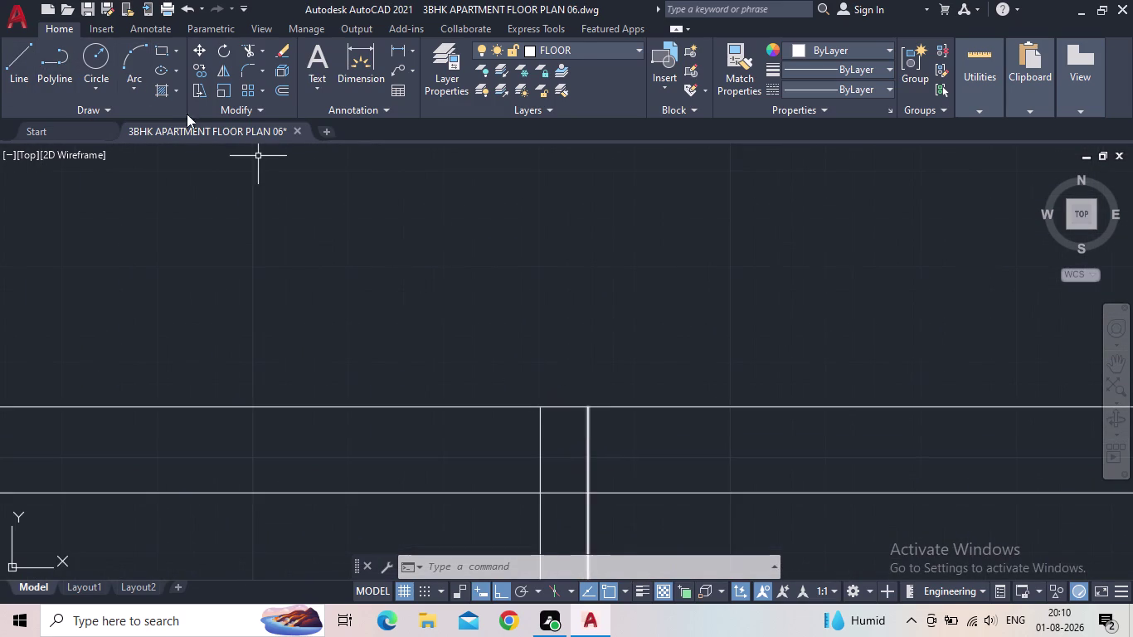
click(22, 54)
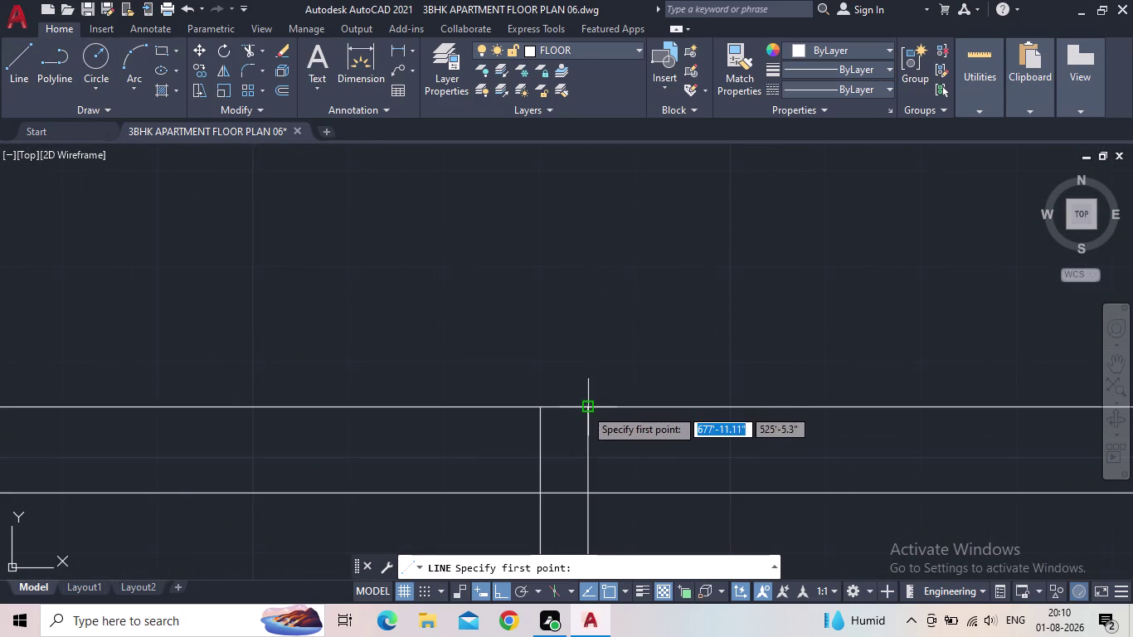
Draw the first vertical line from the top wall upward.
click(584, 408)
middle_drag(587, 269, 576, 322)
scroll(down, 3)
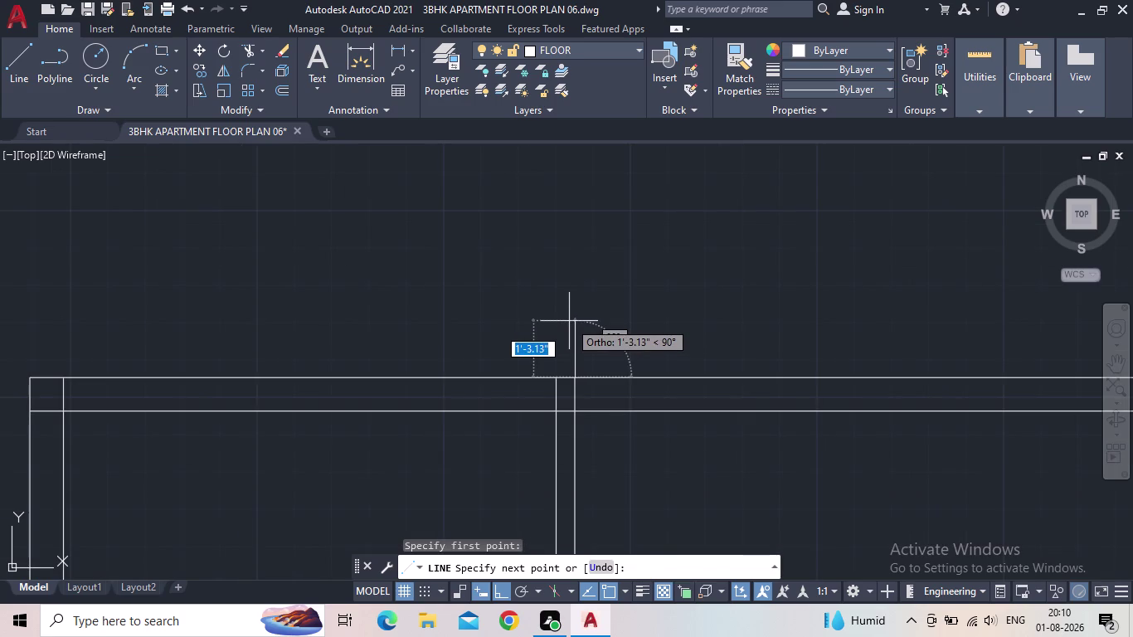
middle_drag(569, 319, 569, 383)
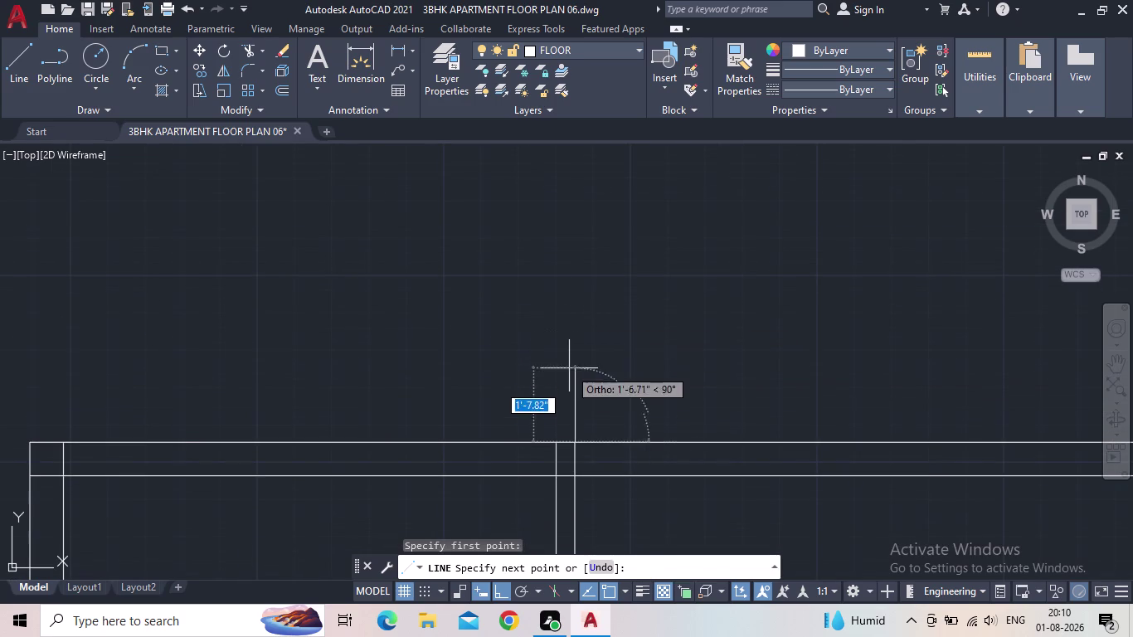
middle_drag(573, 259, 550, 347)
scroll(down, 3)
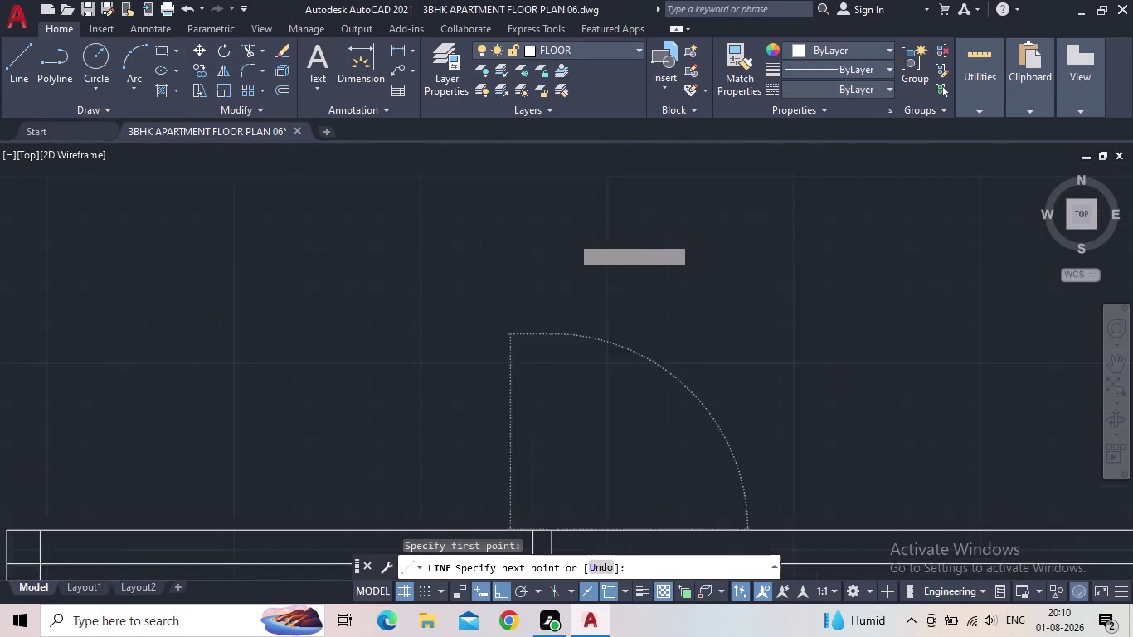
scroll(down, 3)
click(554, 298)
key(Escape)
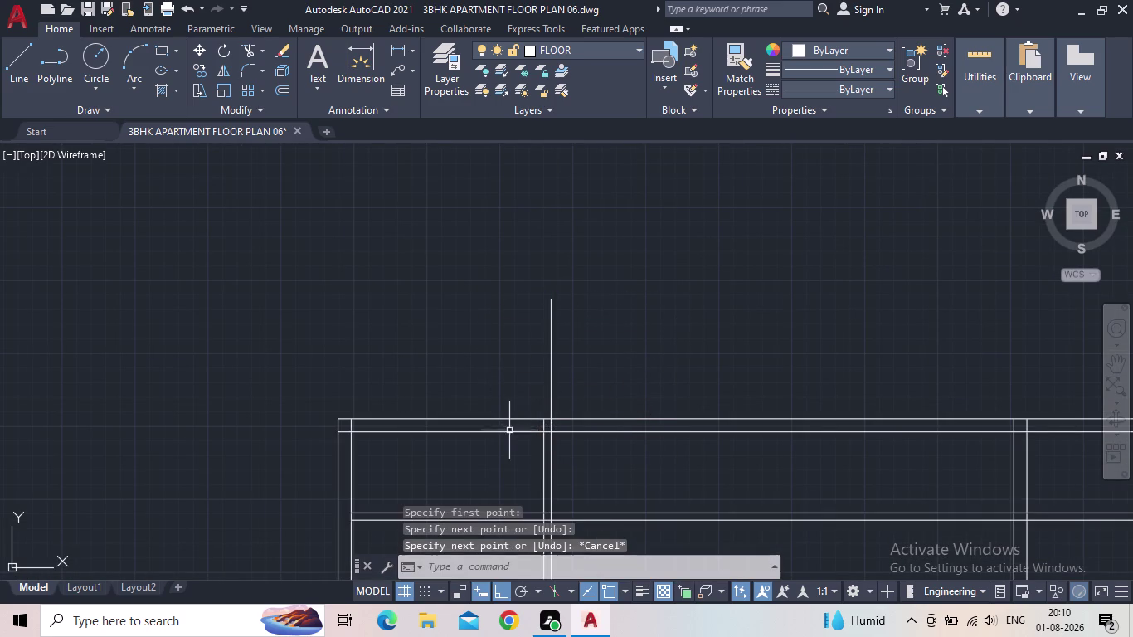
scroll(up, 3)
Draw a second parallel vertical line from the top wall upward and review both.
key(space)
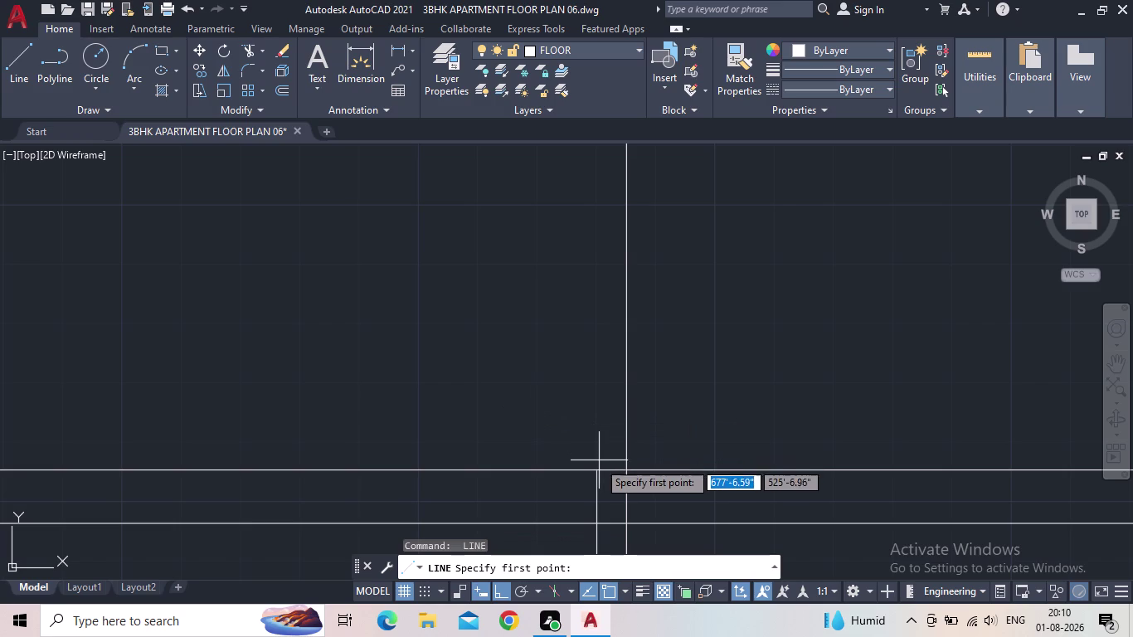
click(596, 470)
middle_drag(578, 179, 568, 293)
scroll(down, 3)
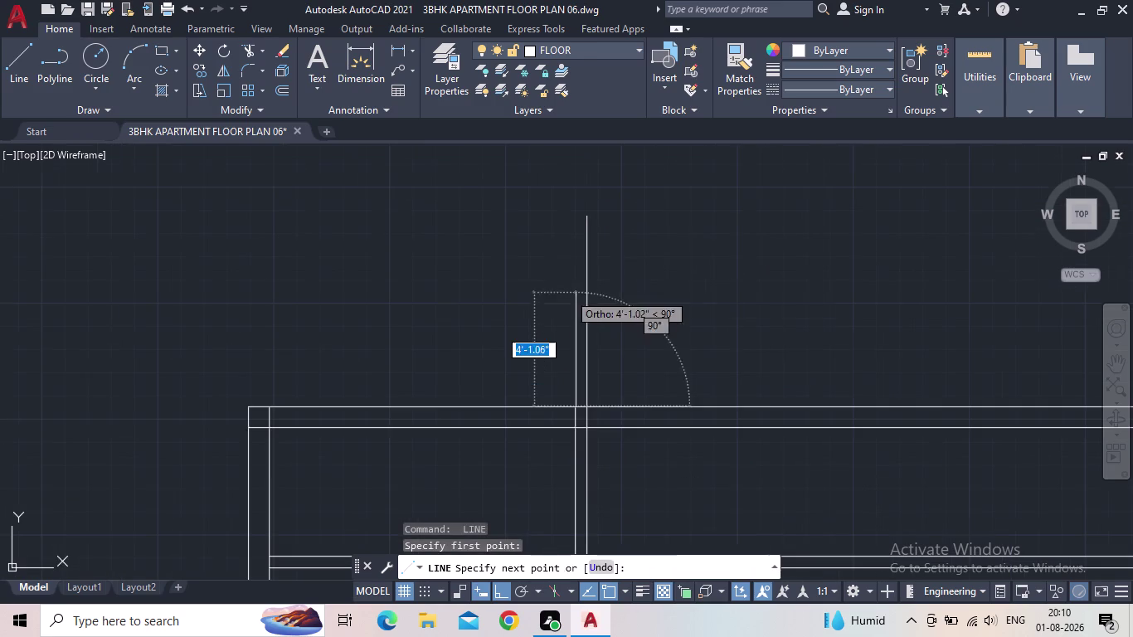
click(576, 209)
key(Escape)
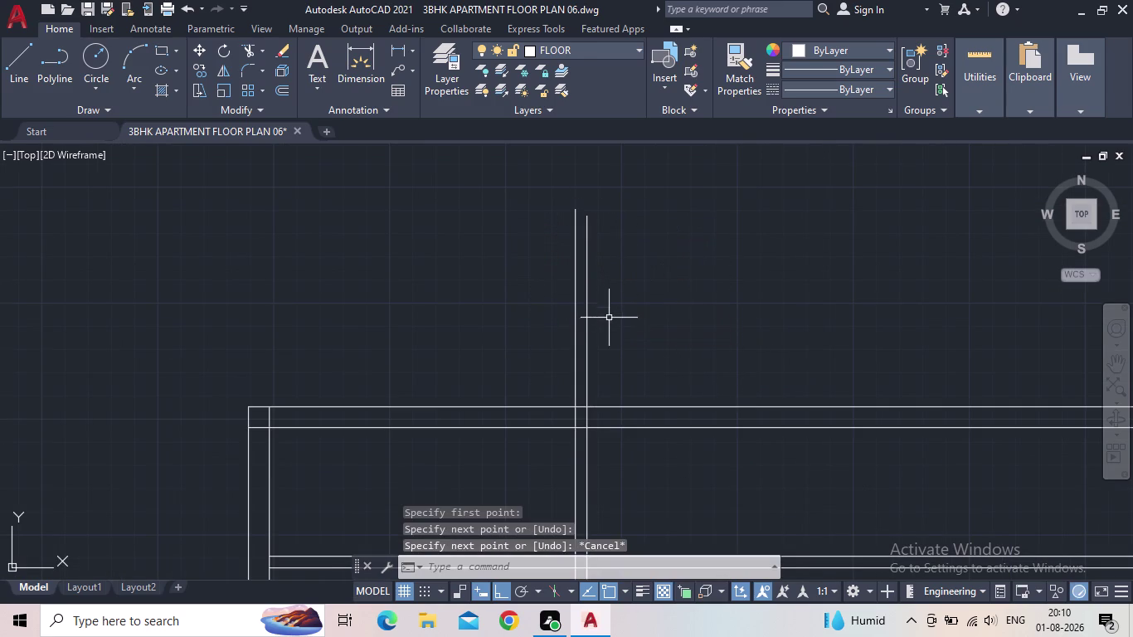
middle_drag(633, 361, 609, 358)
scroll(up, 3)
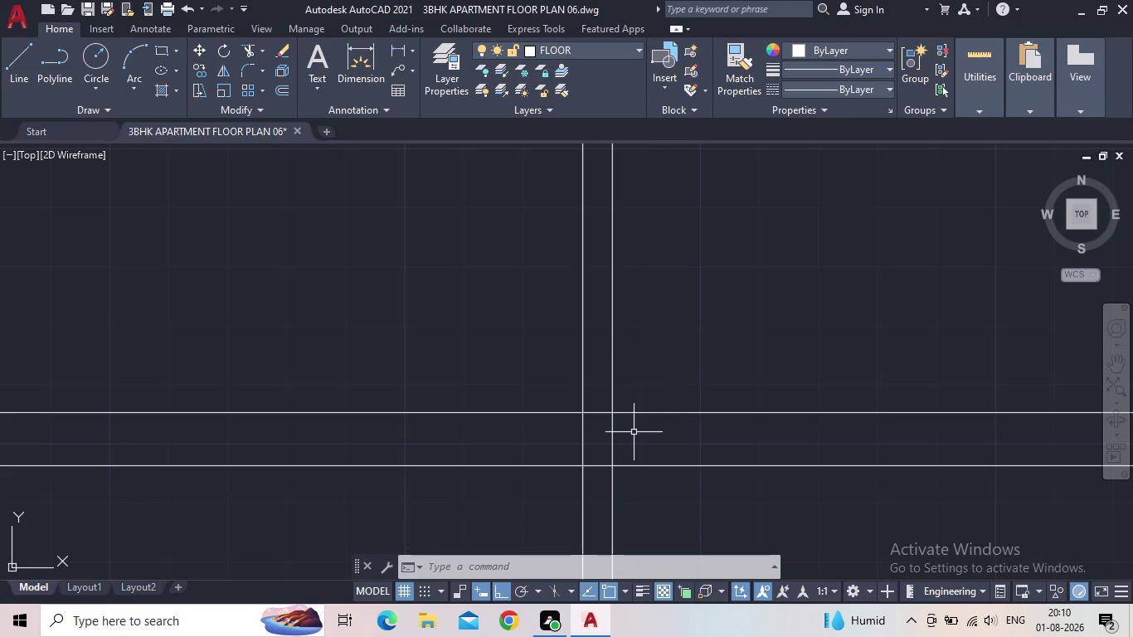
scroll(up, 3)
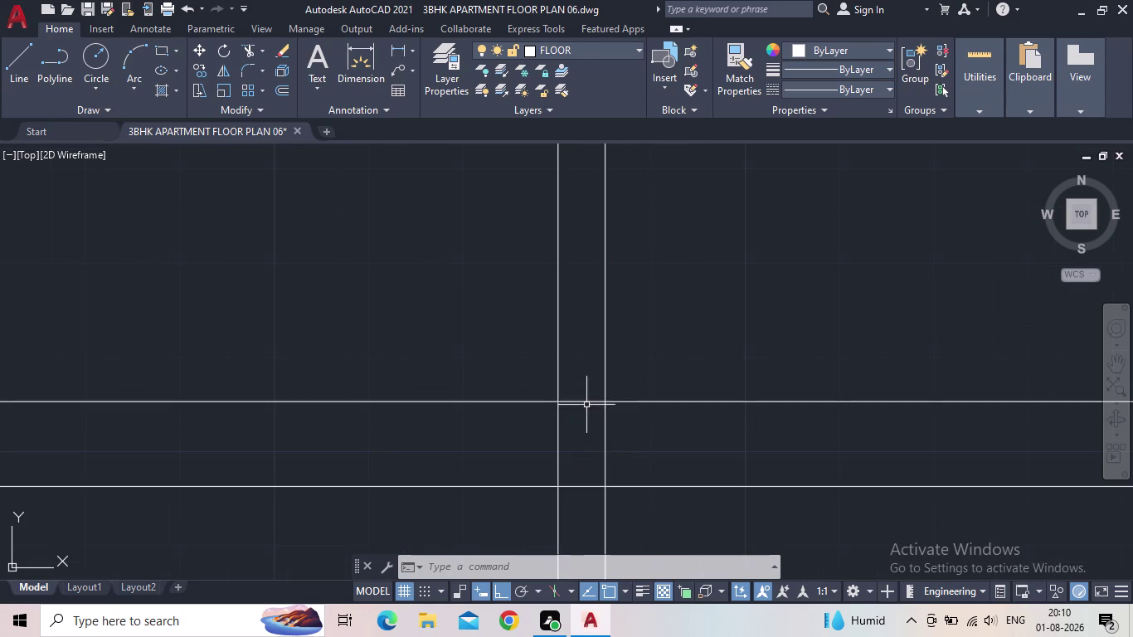
Move both new vertical lines 8.84 inches left along the top wall.
click(558, 383)
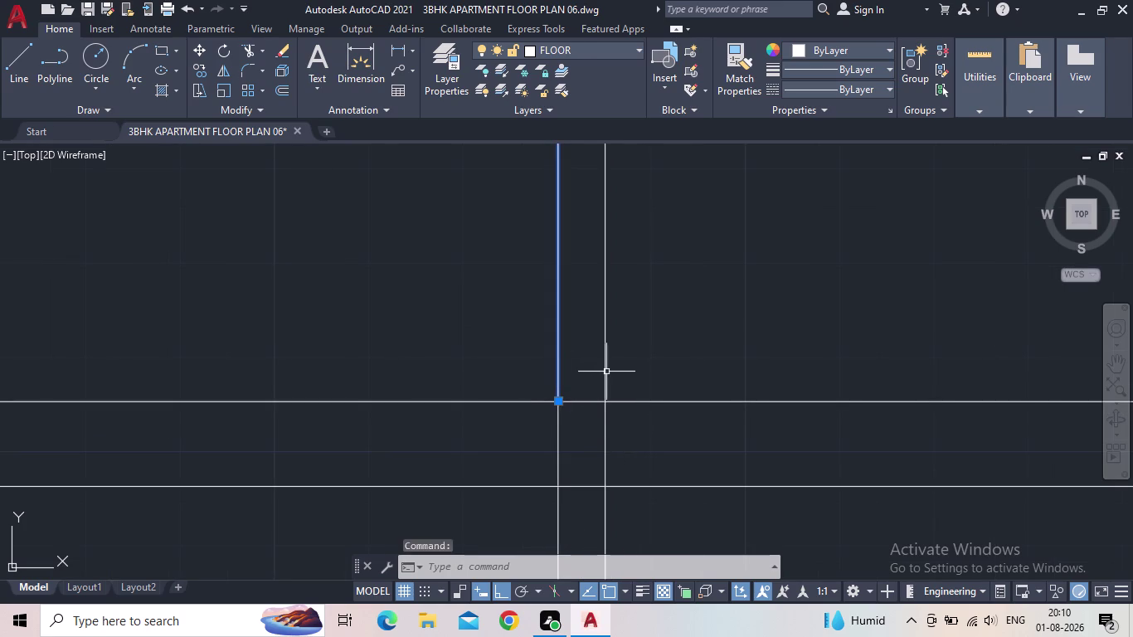
click(605, 372)
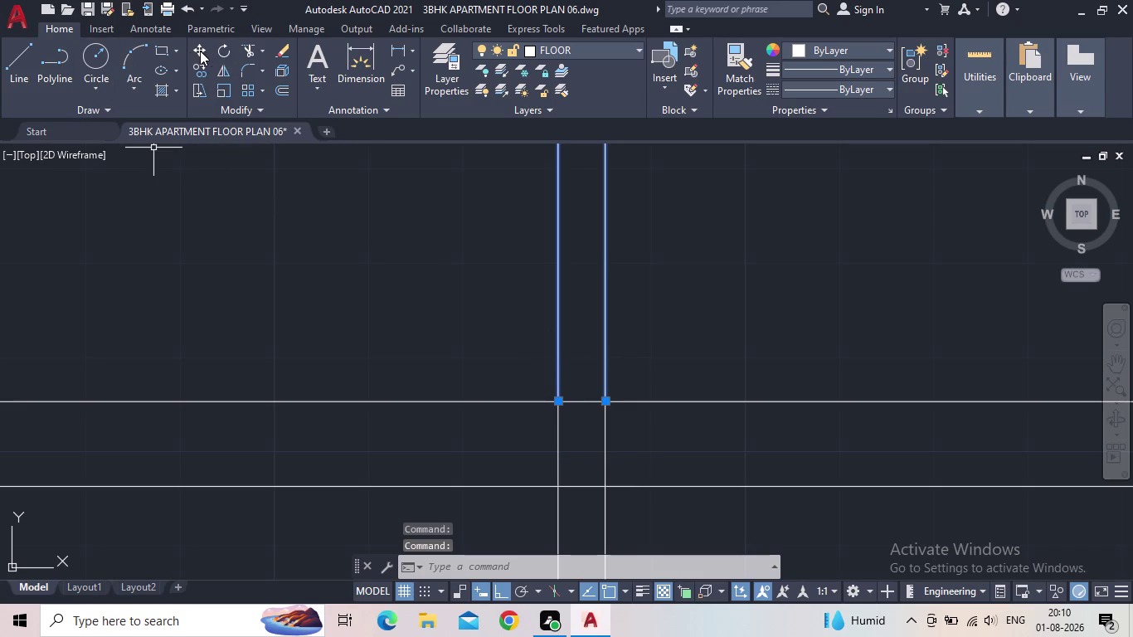
click(200, 51)
scroll(up, 3)
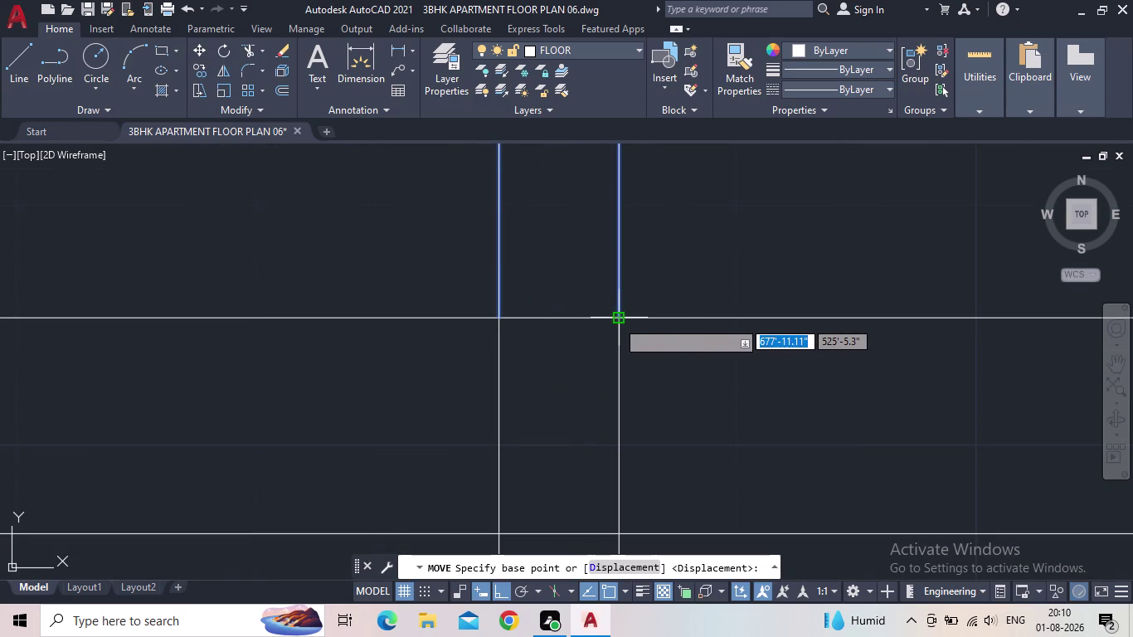
scroll(down, 3)
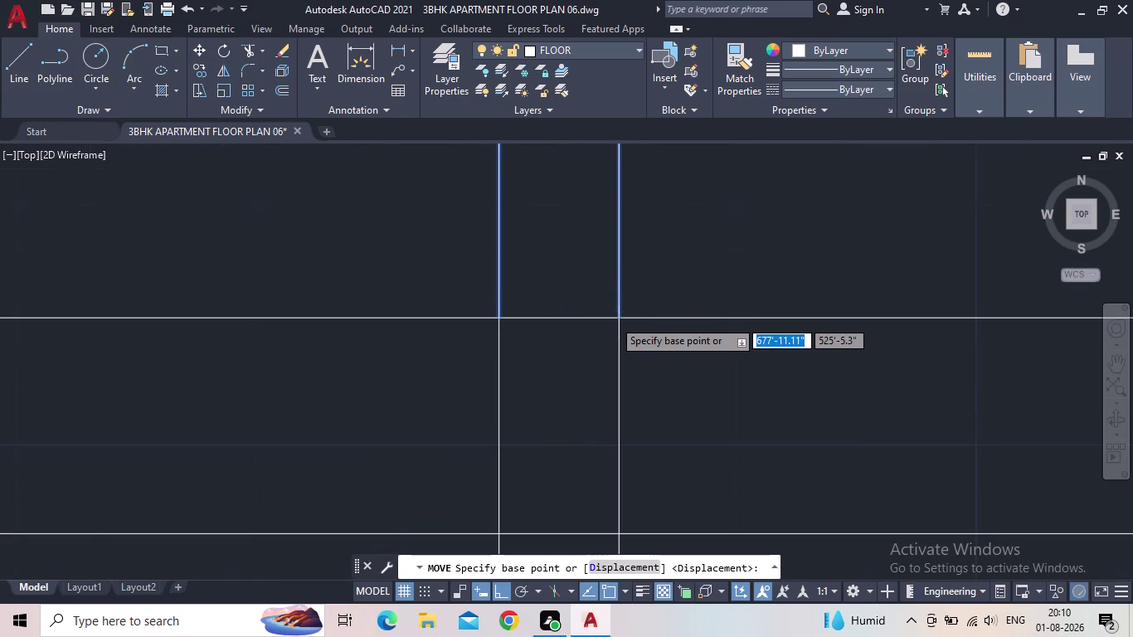
scroll(down, 3)
click(613, 319)
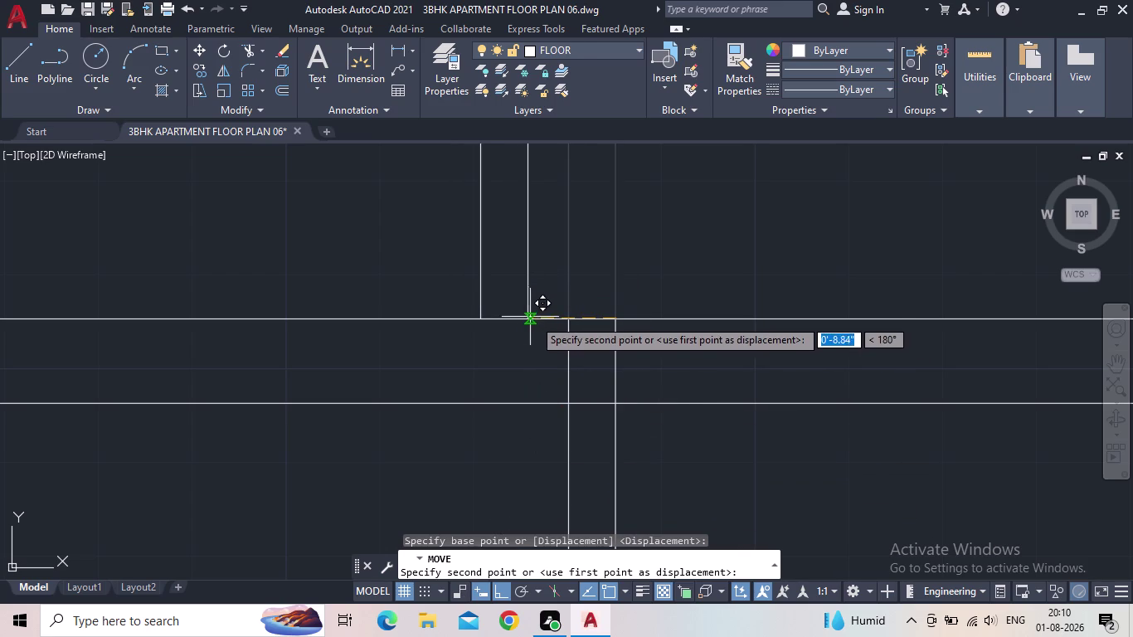
click(547, 320)
scroll(down, 3)
middle_drag(631, 262, 609, 312)
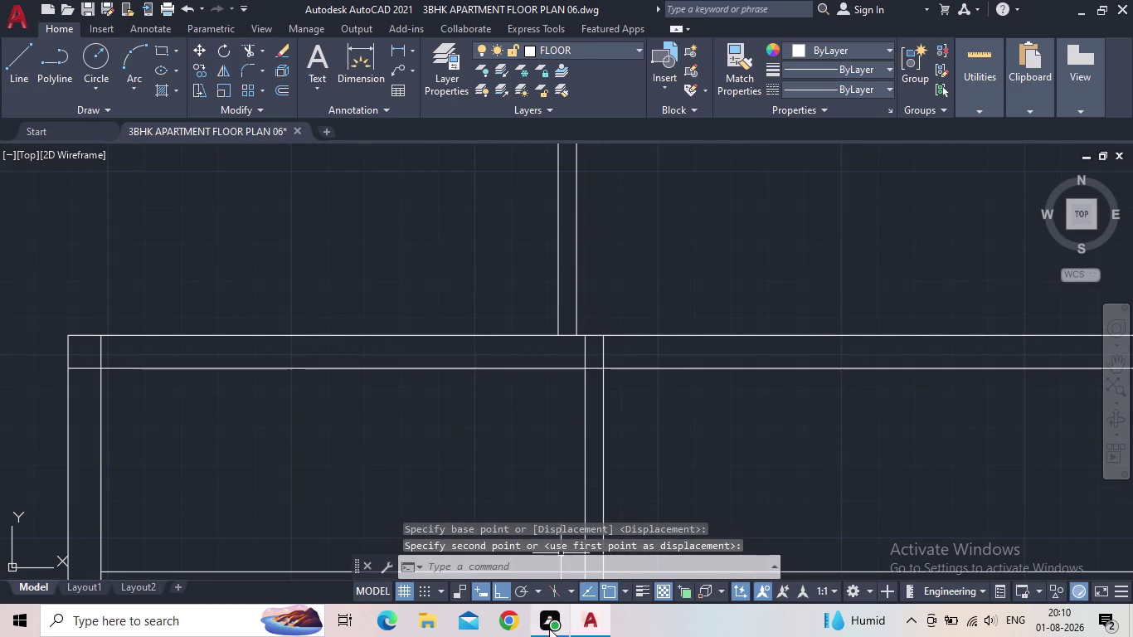